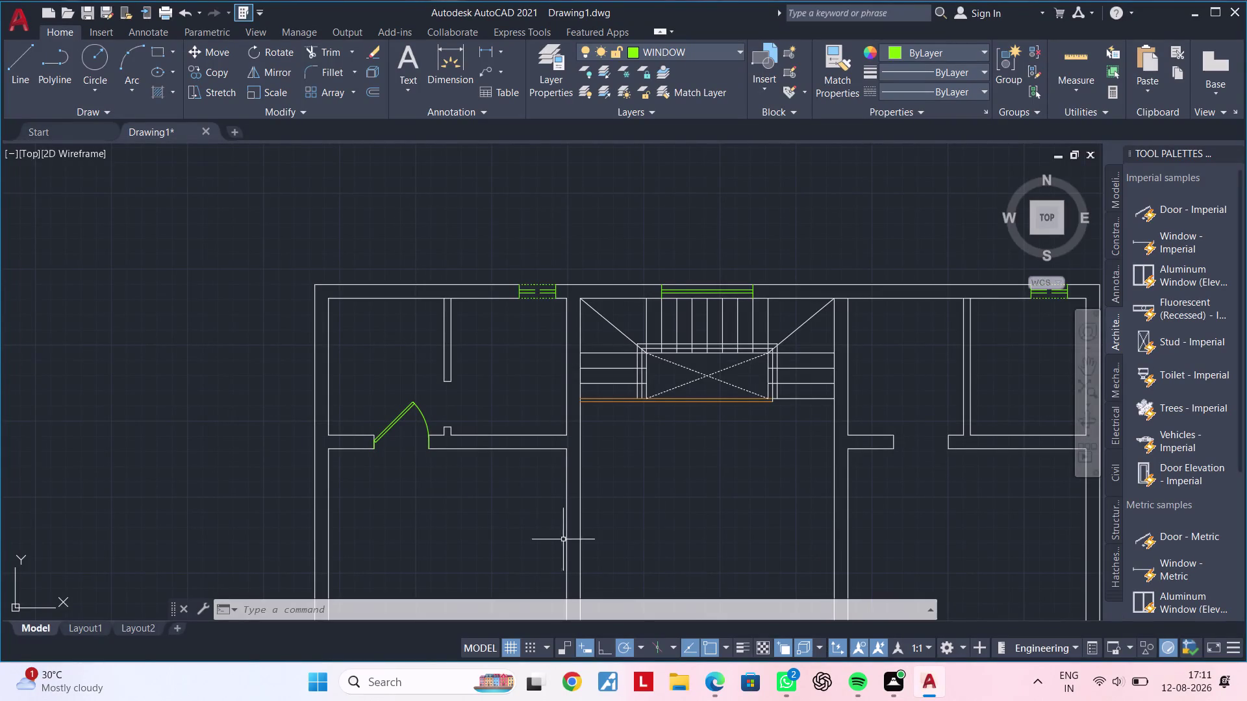
Centre the view on the door in the left wall opening and cancel the accidental block edit.
middle_drag(514, 517, 566, 495)
scroll(up, 3)
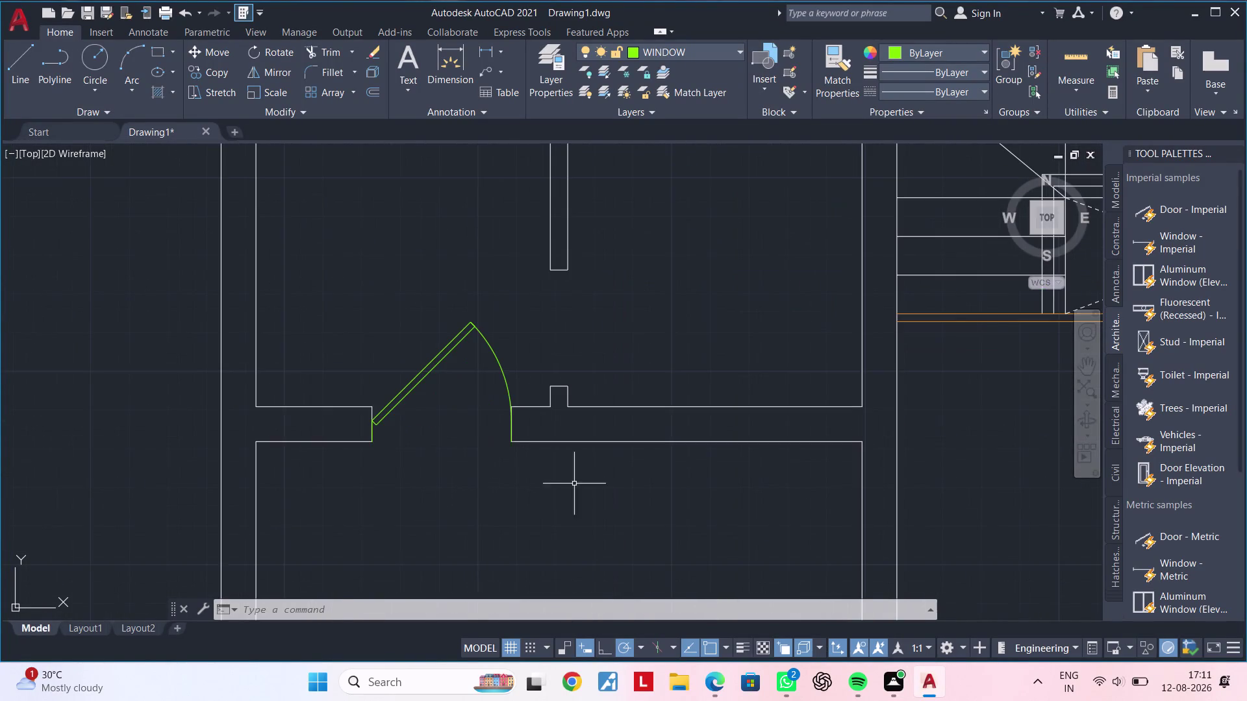
middle_drag(560, 484, 647, 497)
key(Escape)
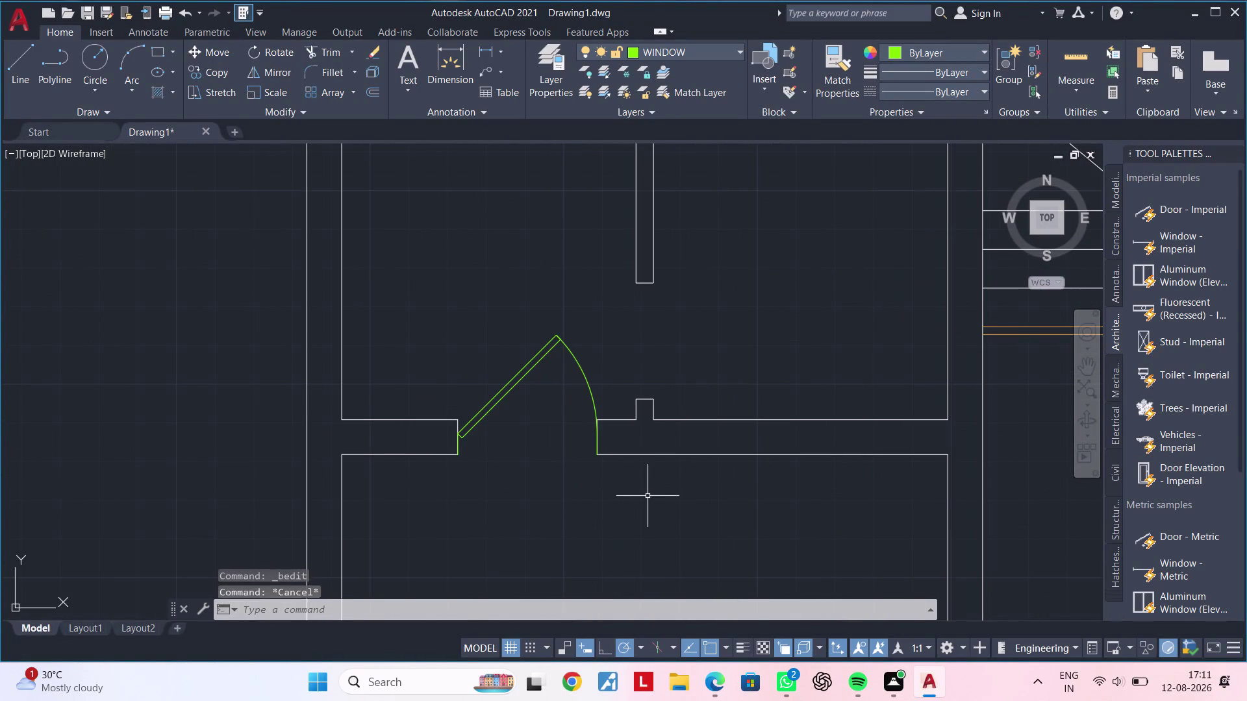
key(Escape)
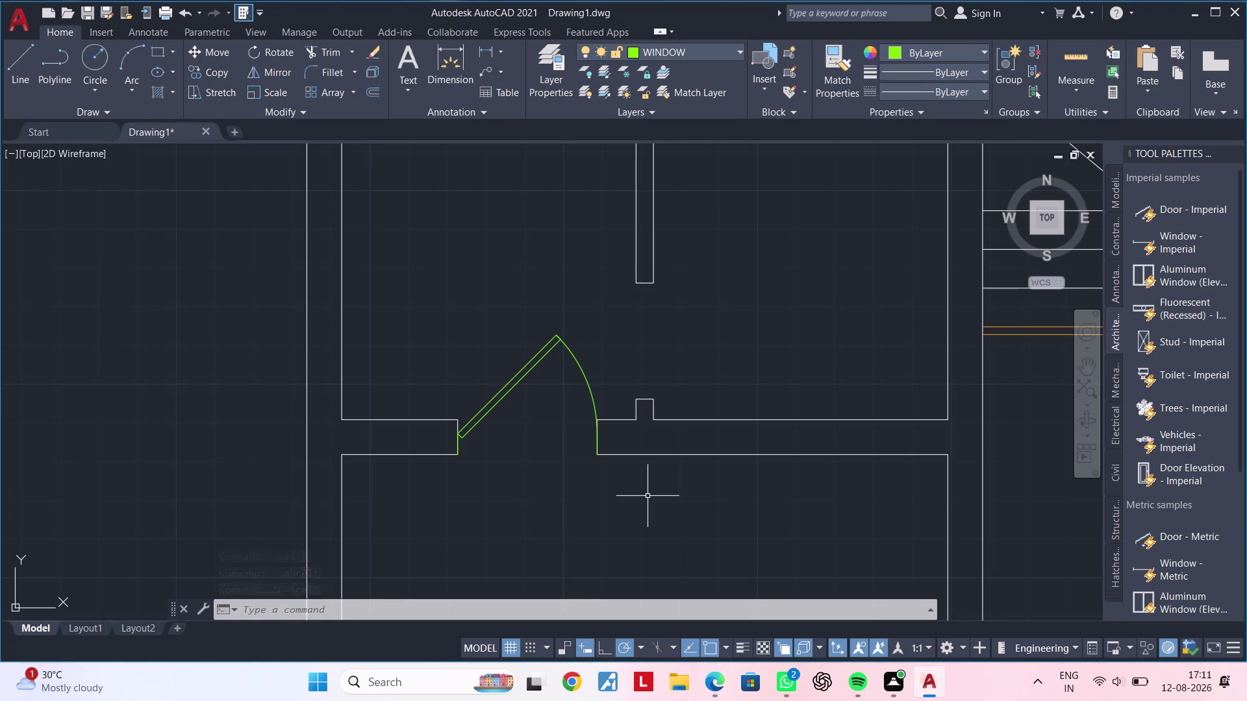
key(Escape)
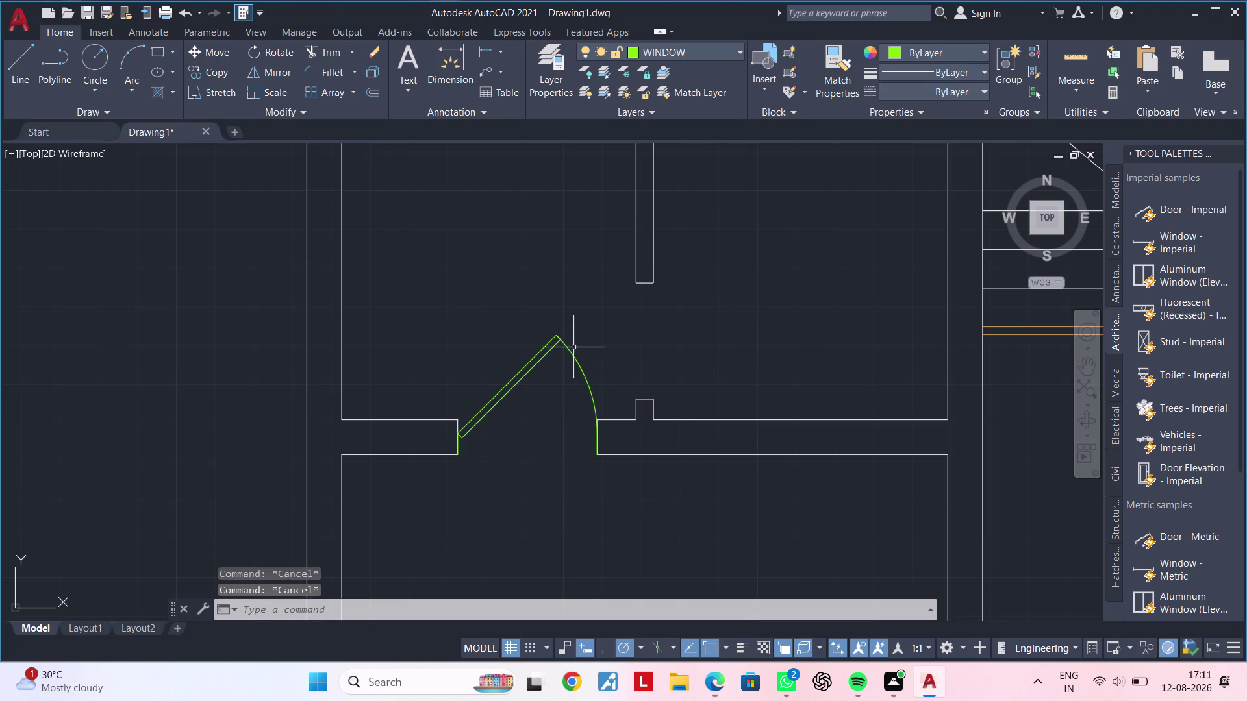
Move the door from the wall opening to a spot inside the room above.
click(568, 348)
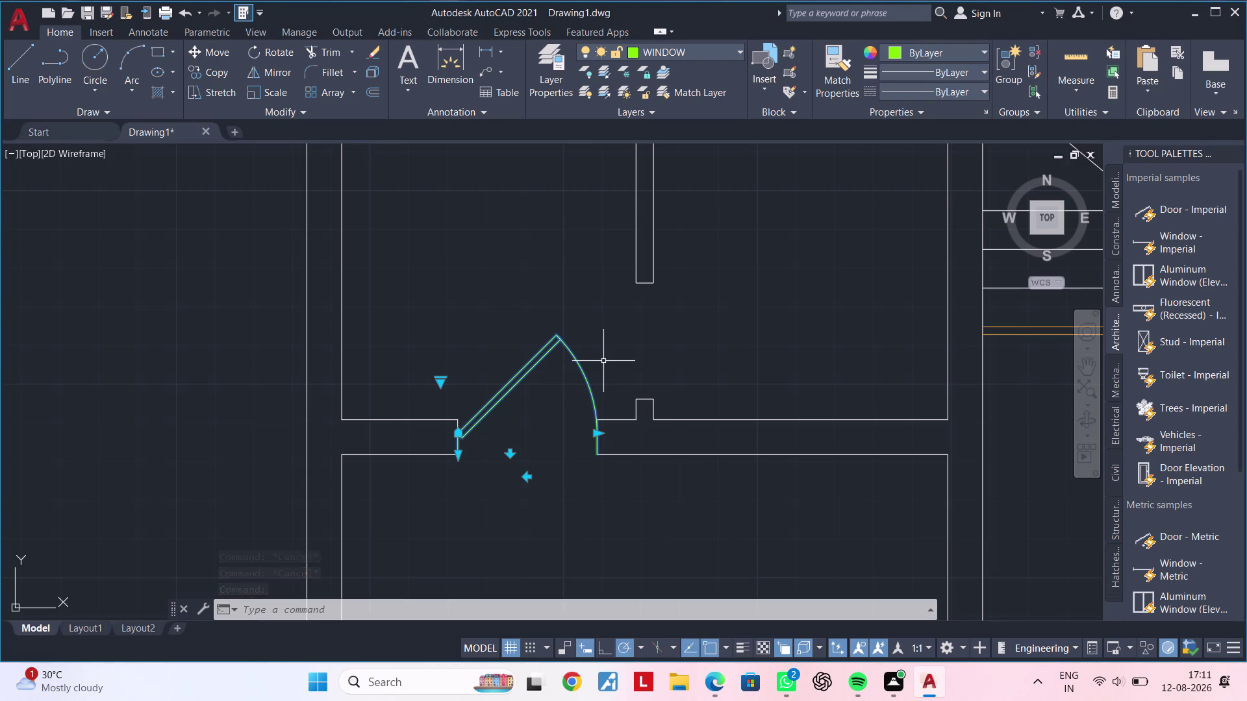
text(M)
key(space)
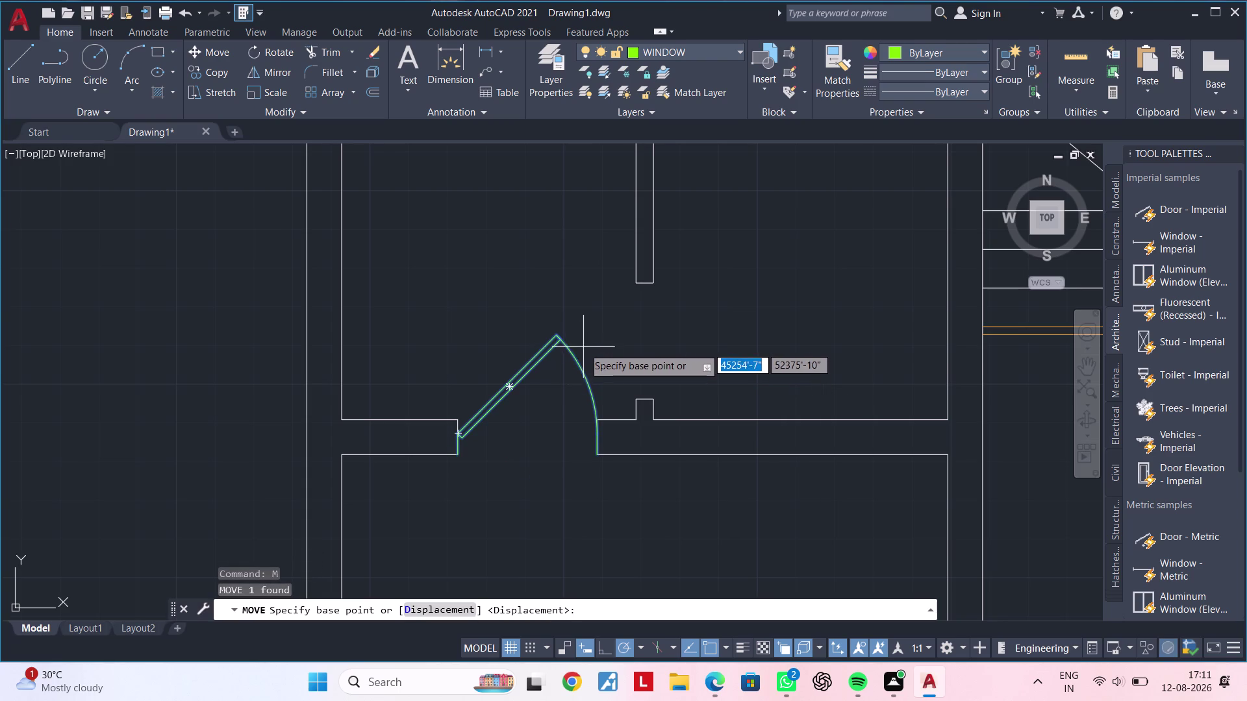
click(576, 352)
scroll(down, 3)
middle_drag(730, 325, 609, 383)
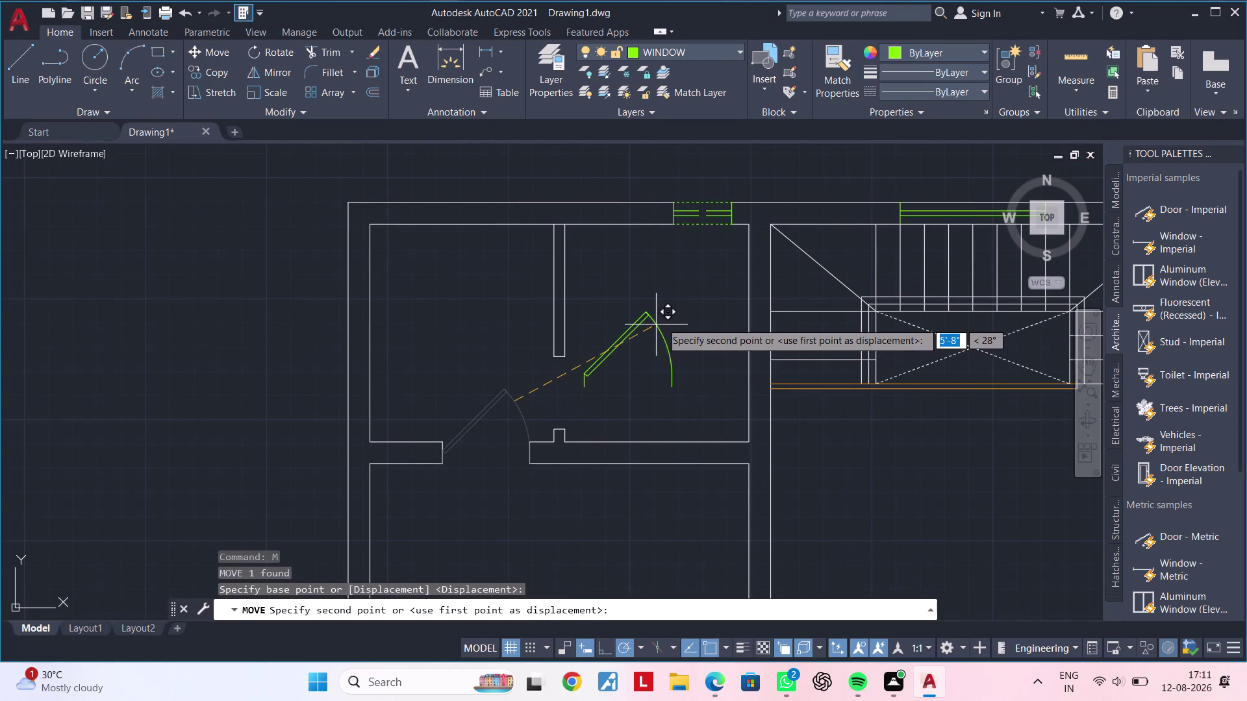
click(661, 323)
Flip the moved door so its swing points downward.
key(Escape)
key(Escape)
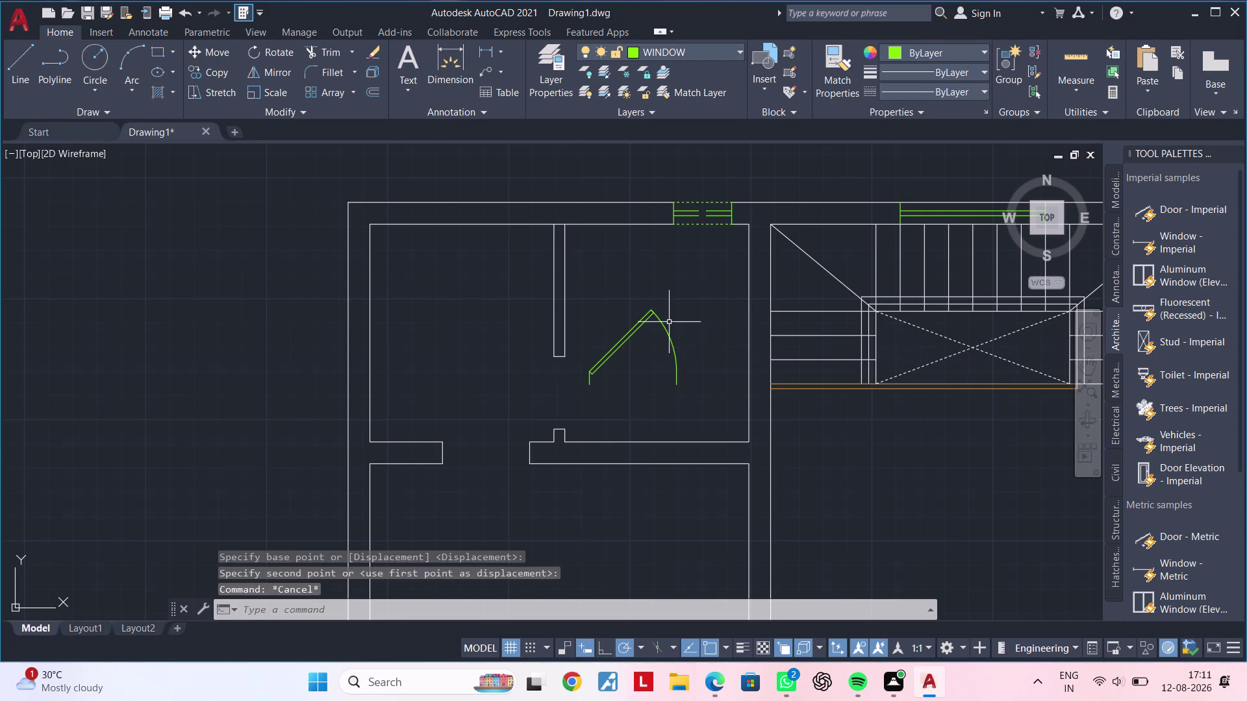
key(Escape)
click(662, 322)
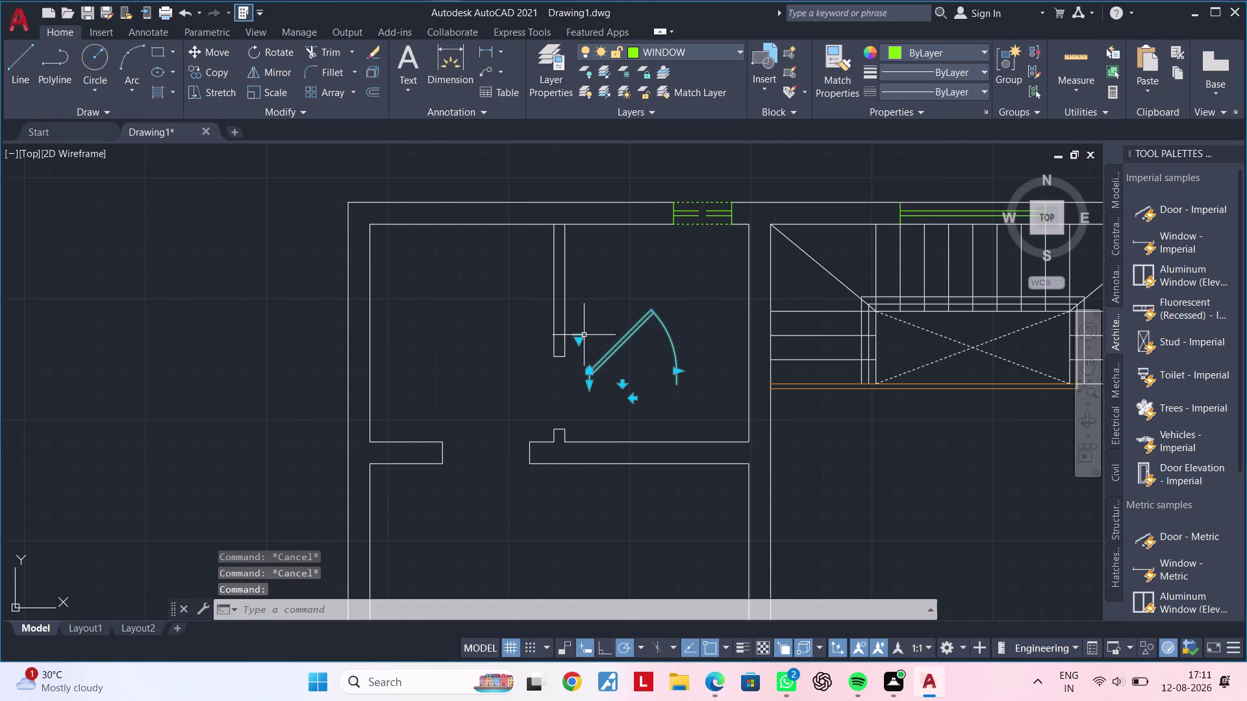
click(623, 386)
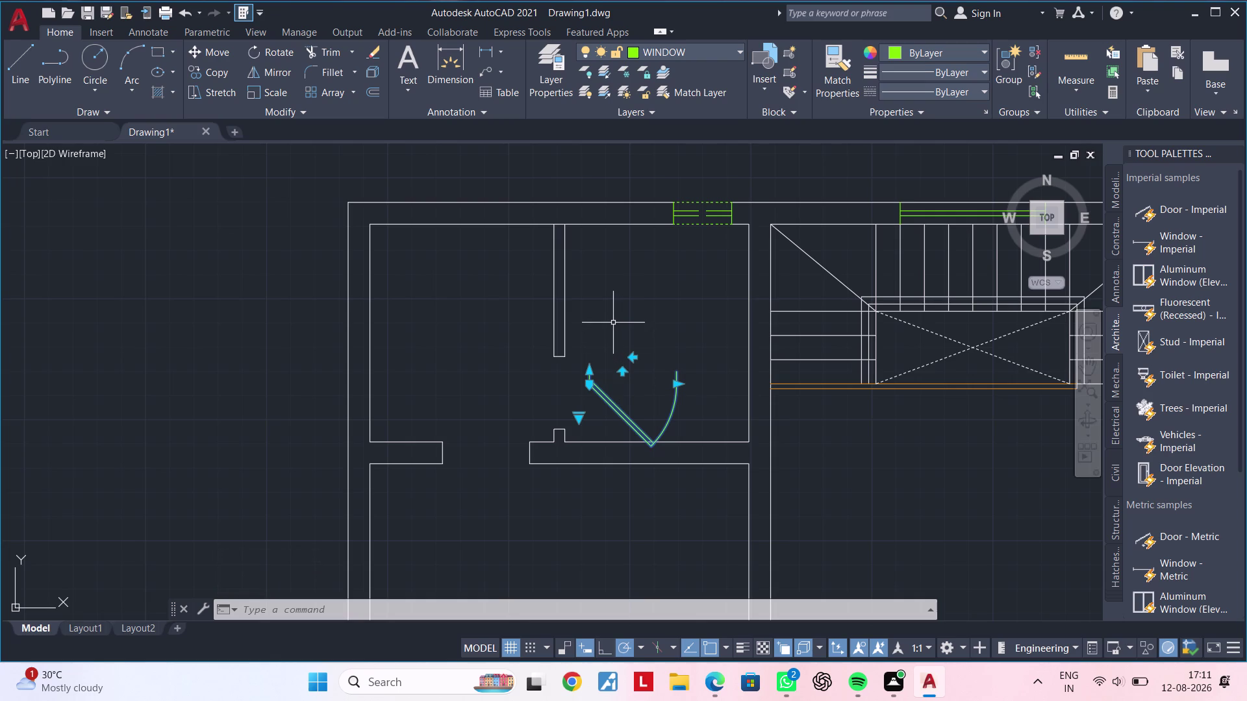
Flip the door upward, then revert the flip and deselect it.
click(620, 370)
click(621, 381)
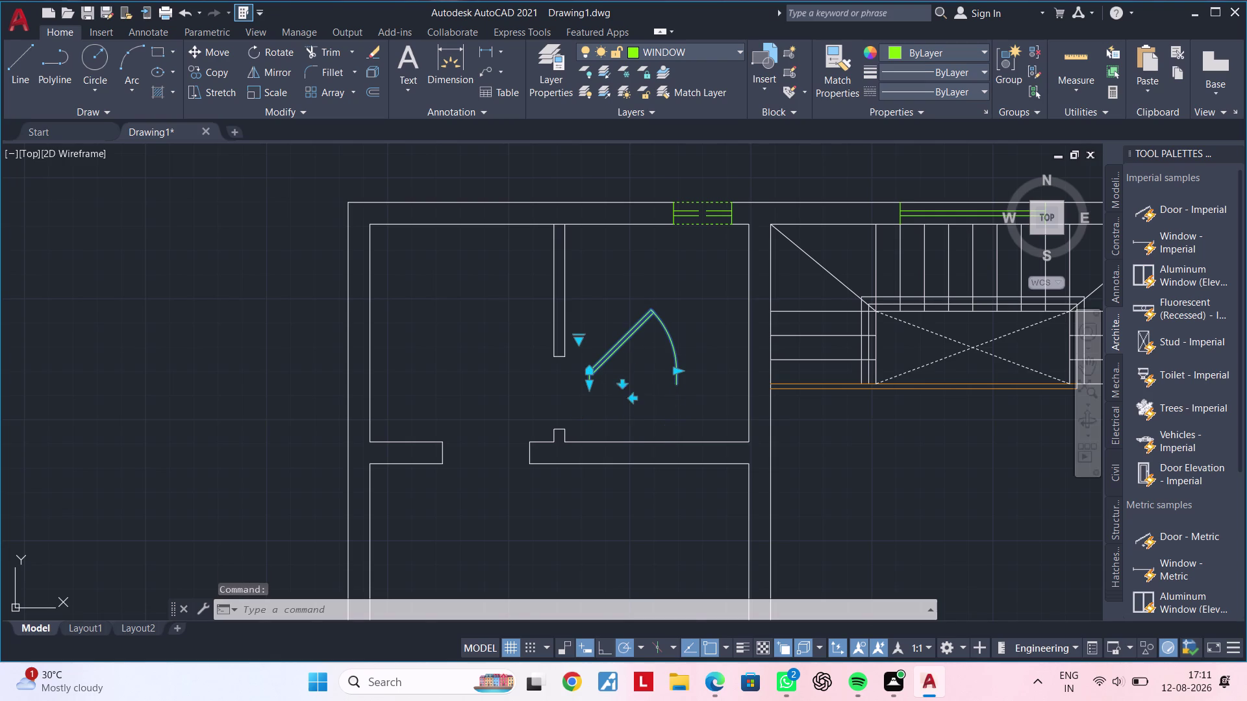
key(Escape)
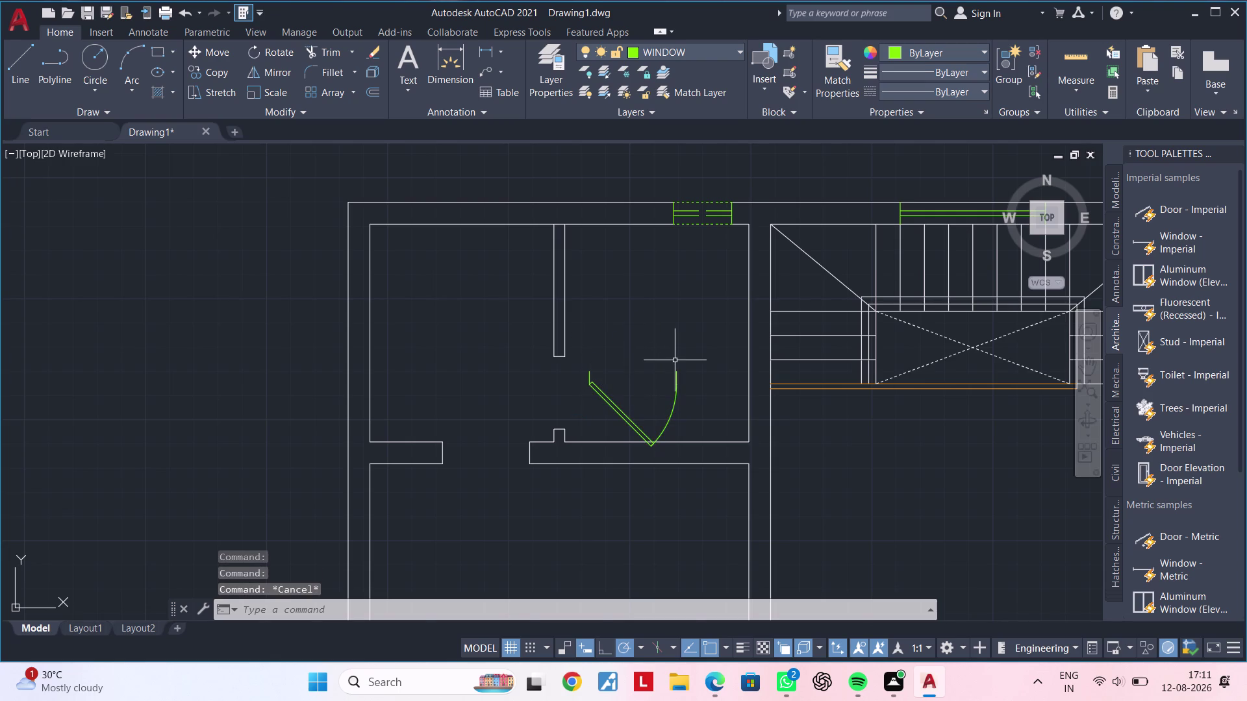
key(Escape)
key(Escape)
middle_drag(662, 347, 631, 350)
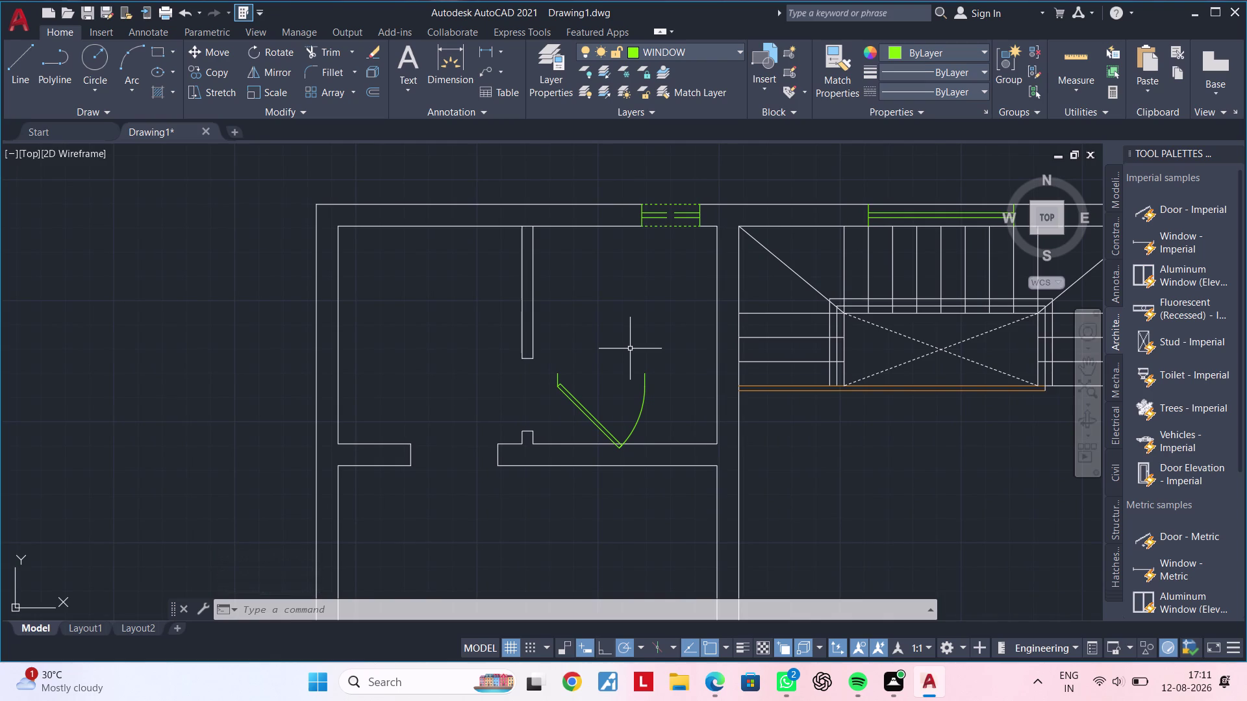
Reselect the door, cancelling an accidental edit along the way.
click(643, 380)
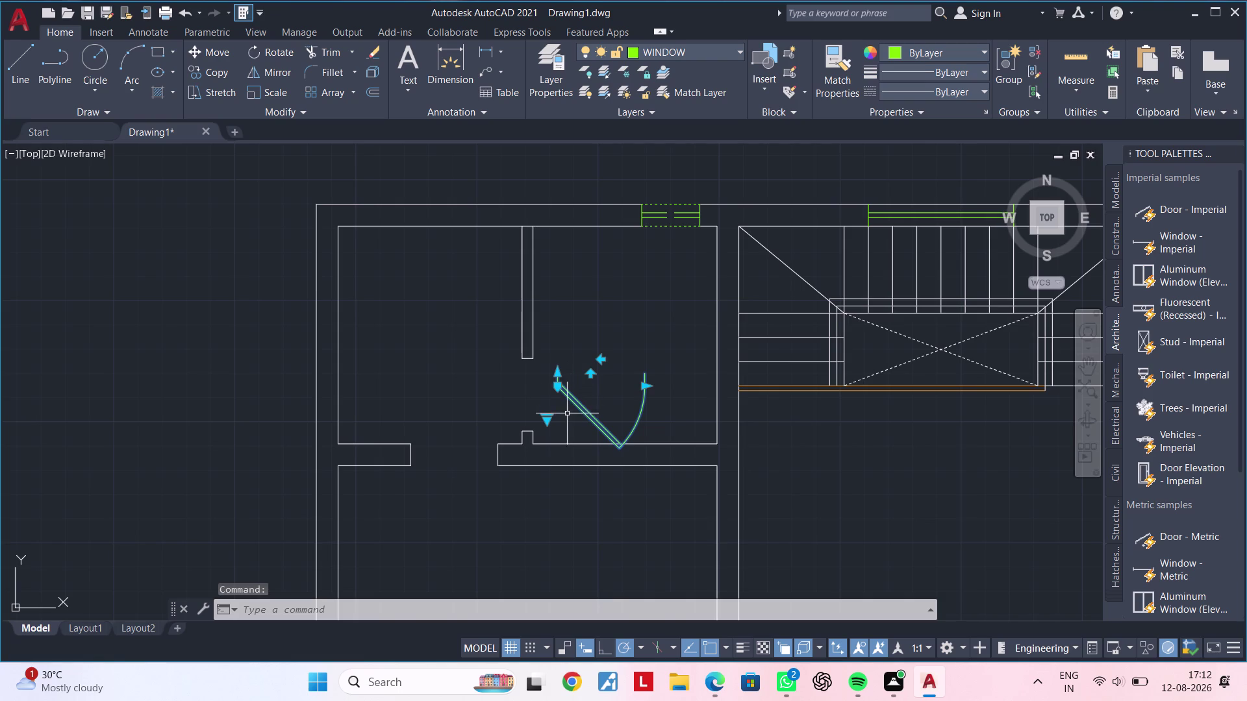
click(644, 383)
key(Escape)
key(Escape)
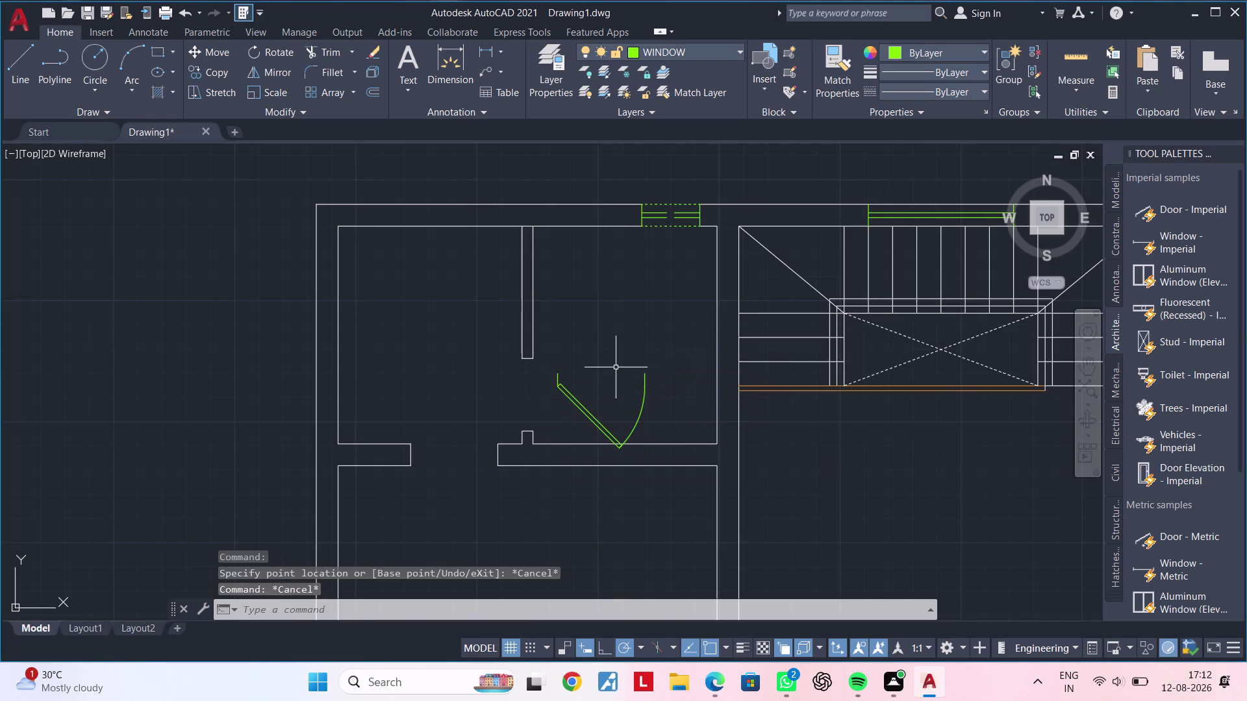
click(644, 387)
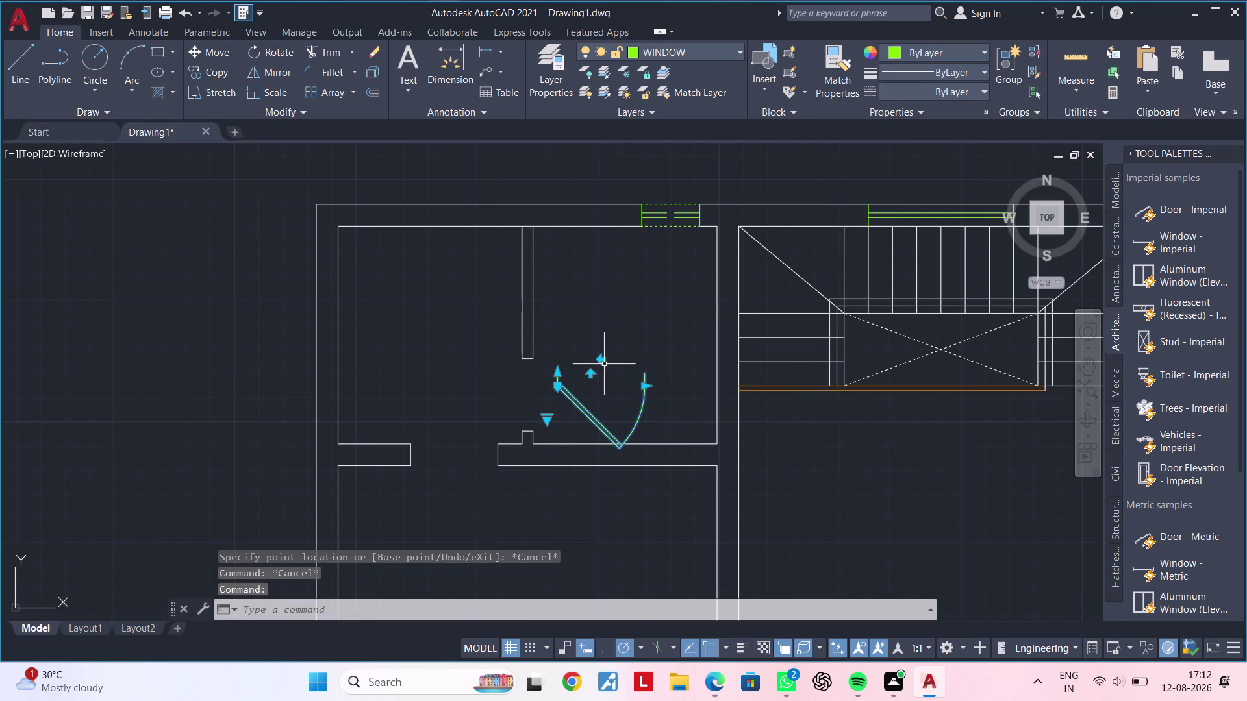
Cycle the door through its flip orientations, ending with the downward swing.
click(603, 361)
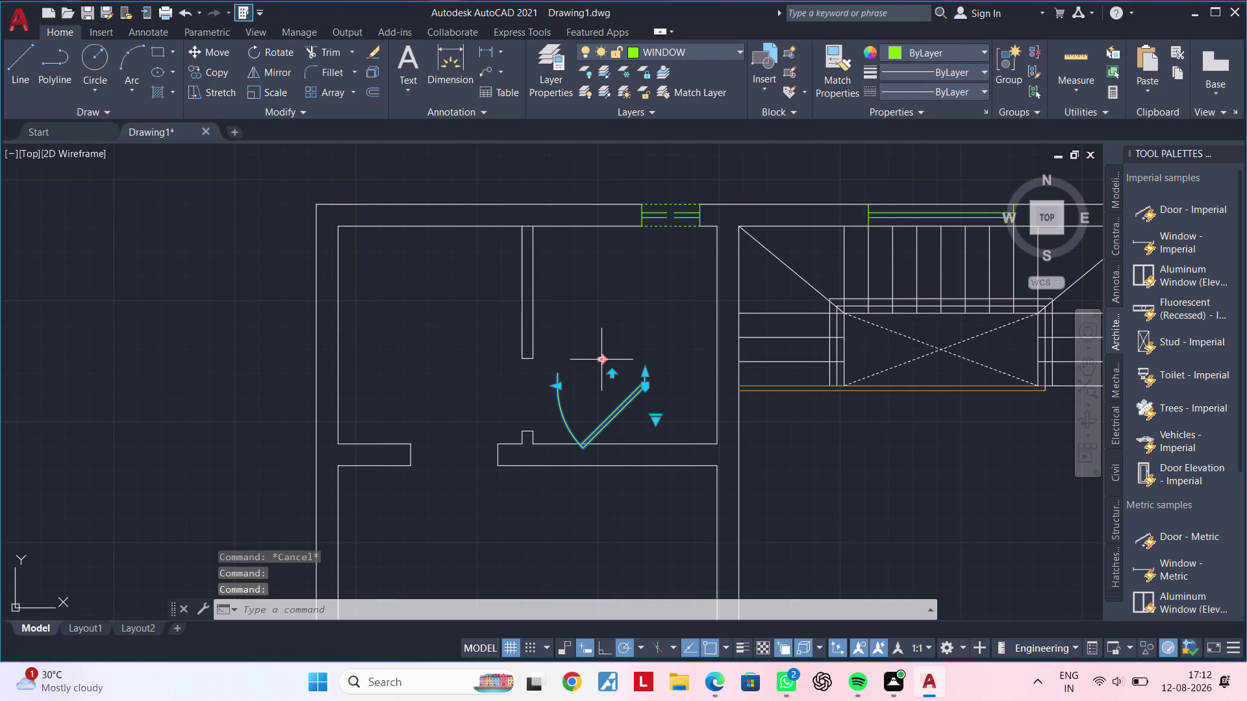
click(613, 373)
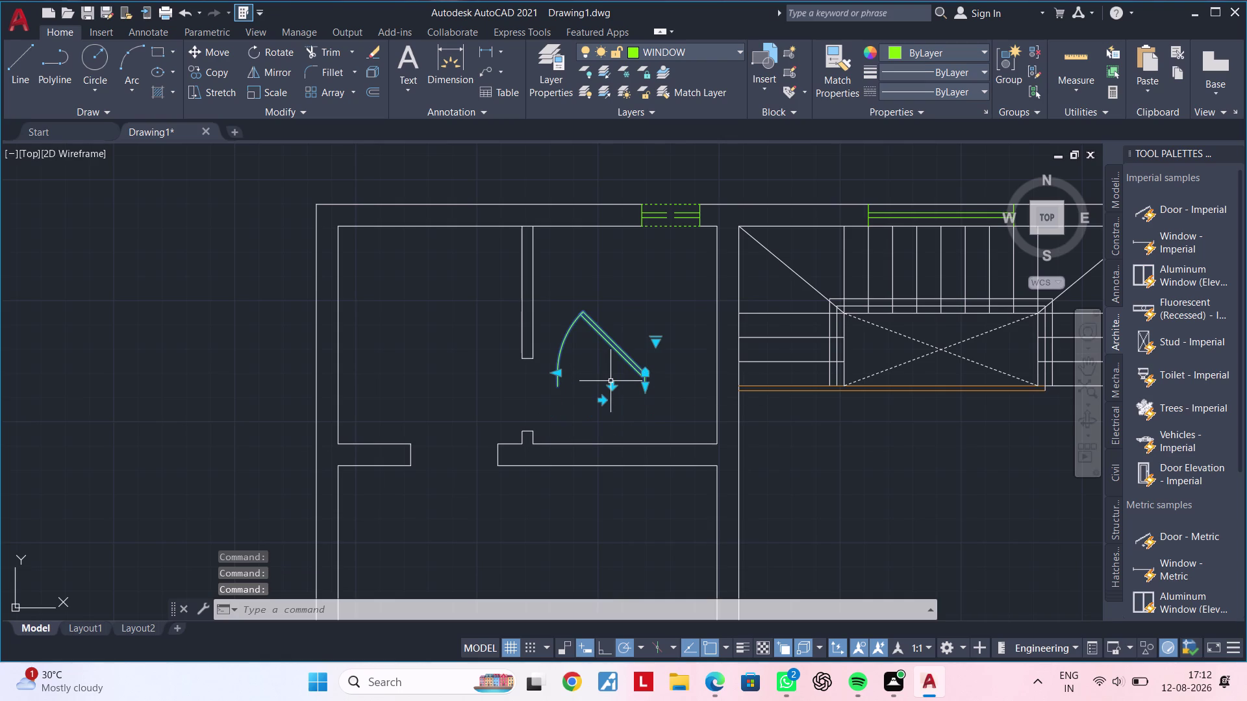
click(609, 388)
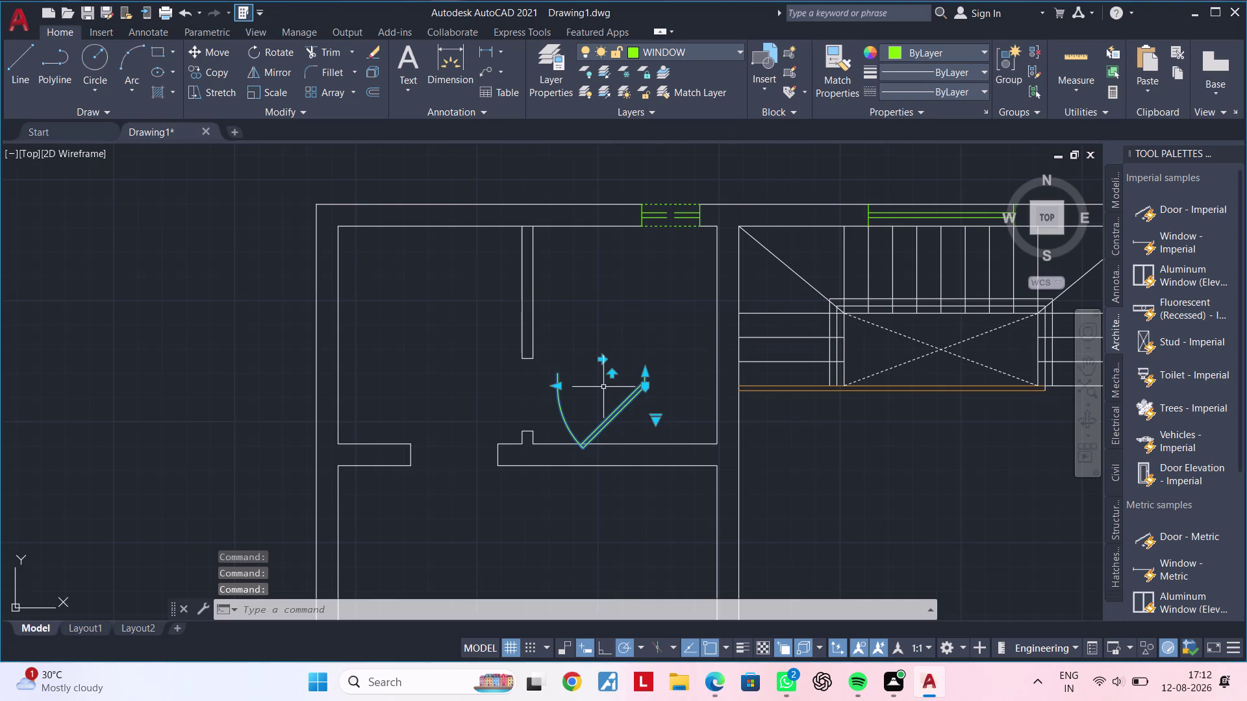
click(605, 359)
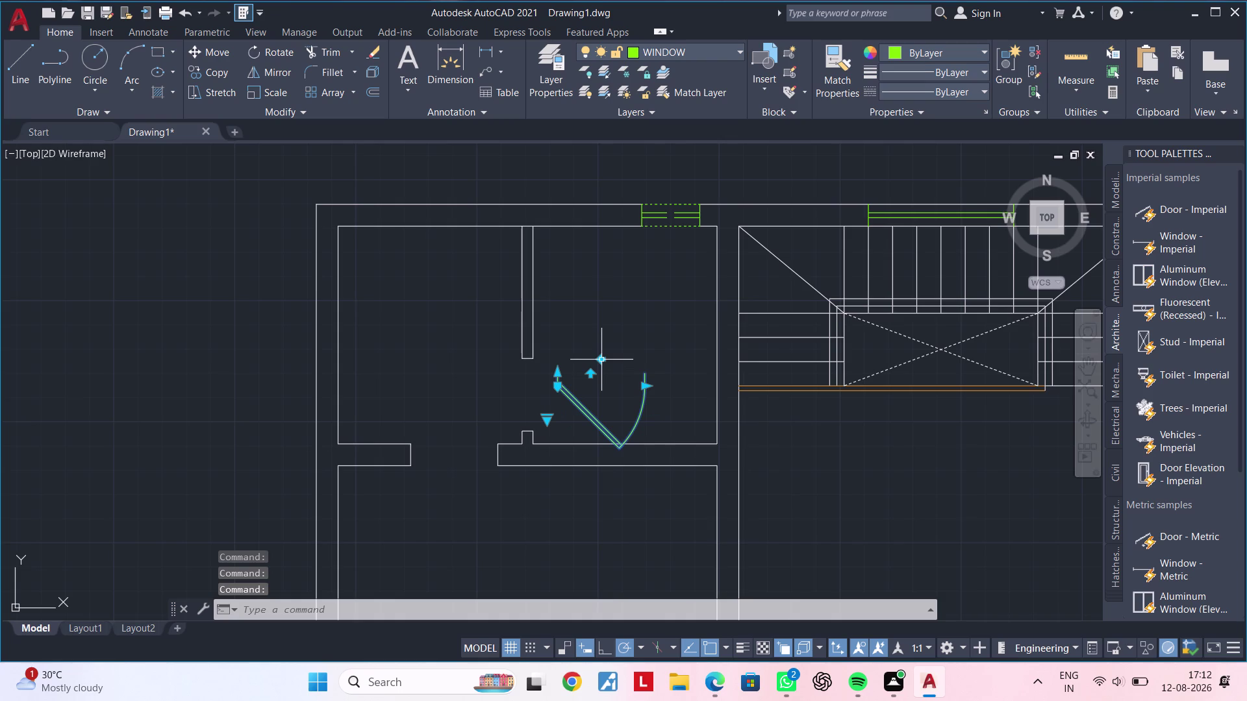
key(Escape)
key(Escape)
key(Escape)
click(643, 394)
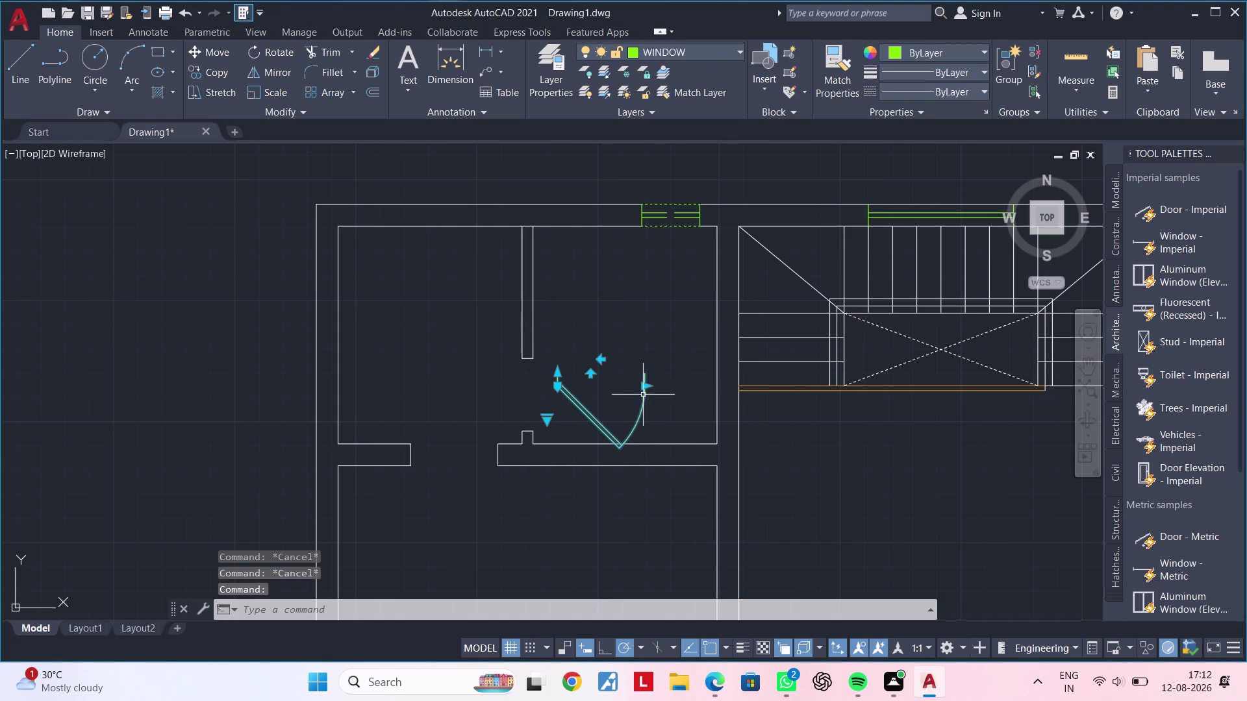
Start moving the door with M, then cancel the move.
key(m)
key(space)
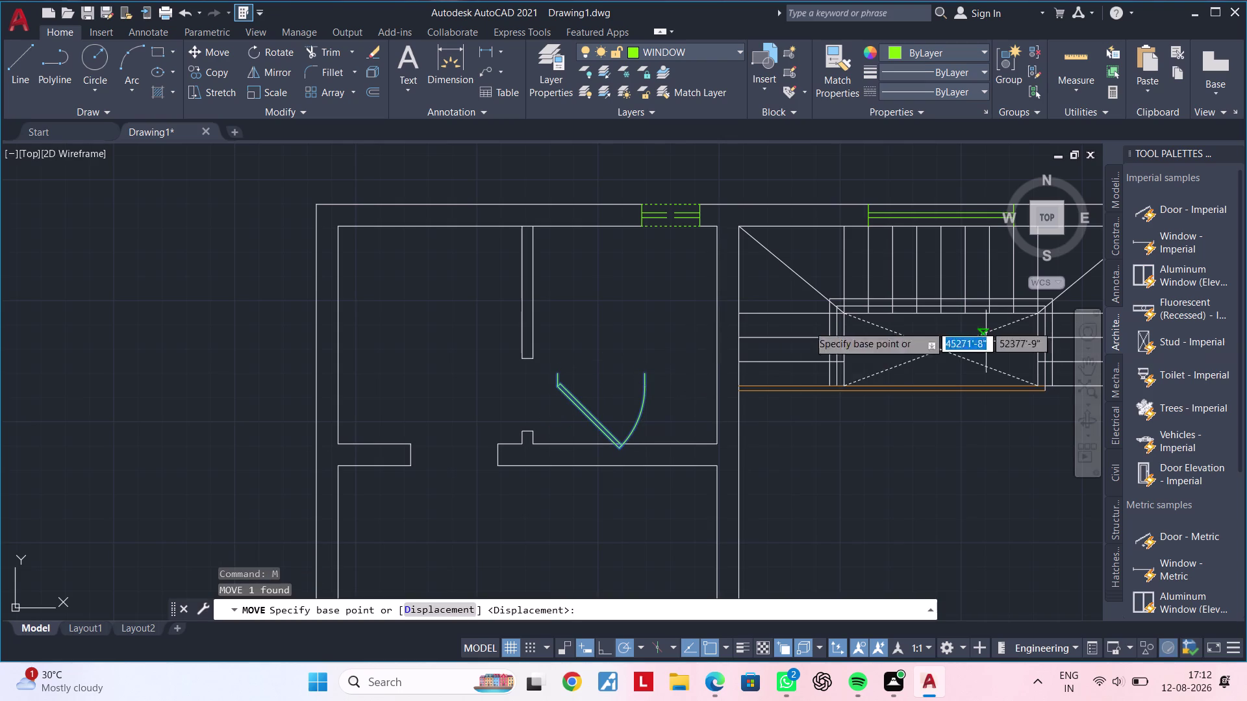
click(556, 371)
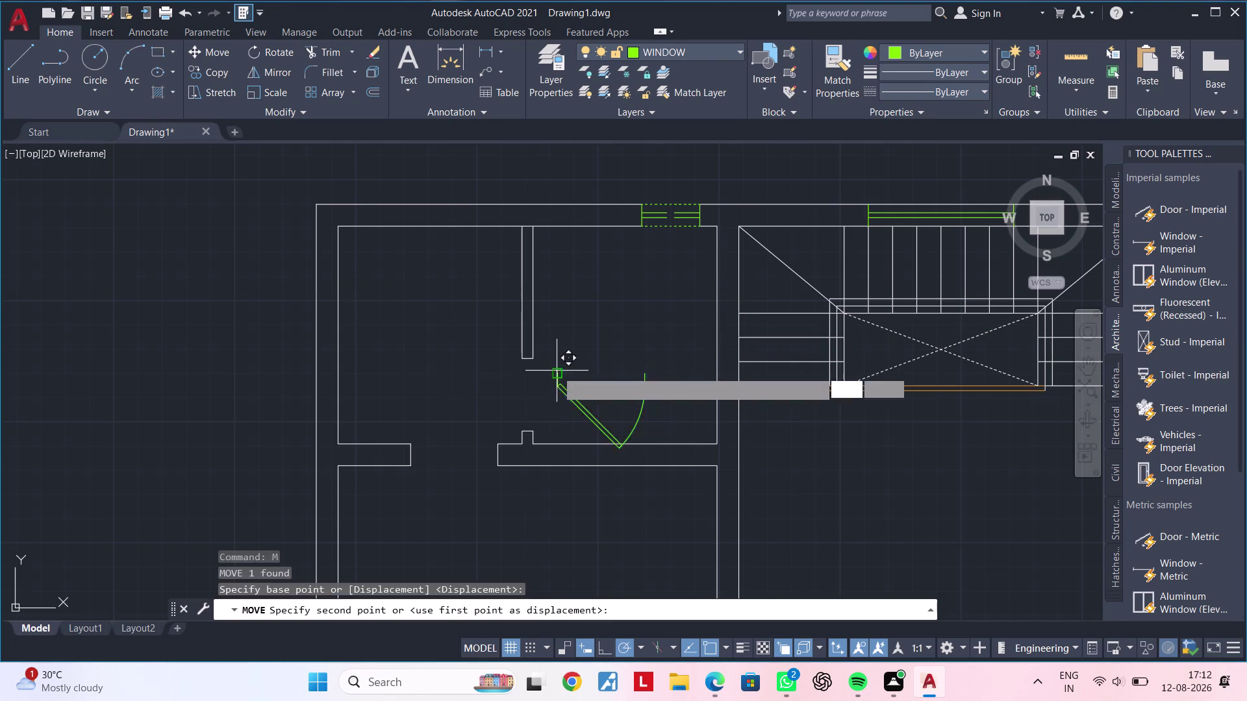
key(Escape)
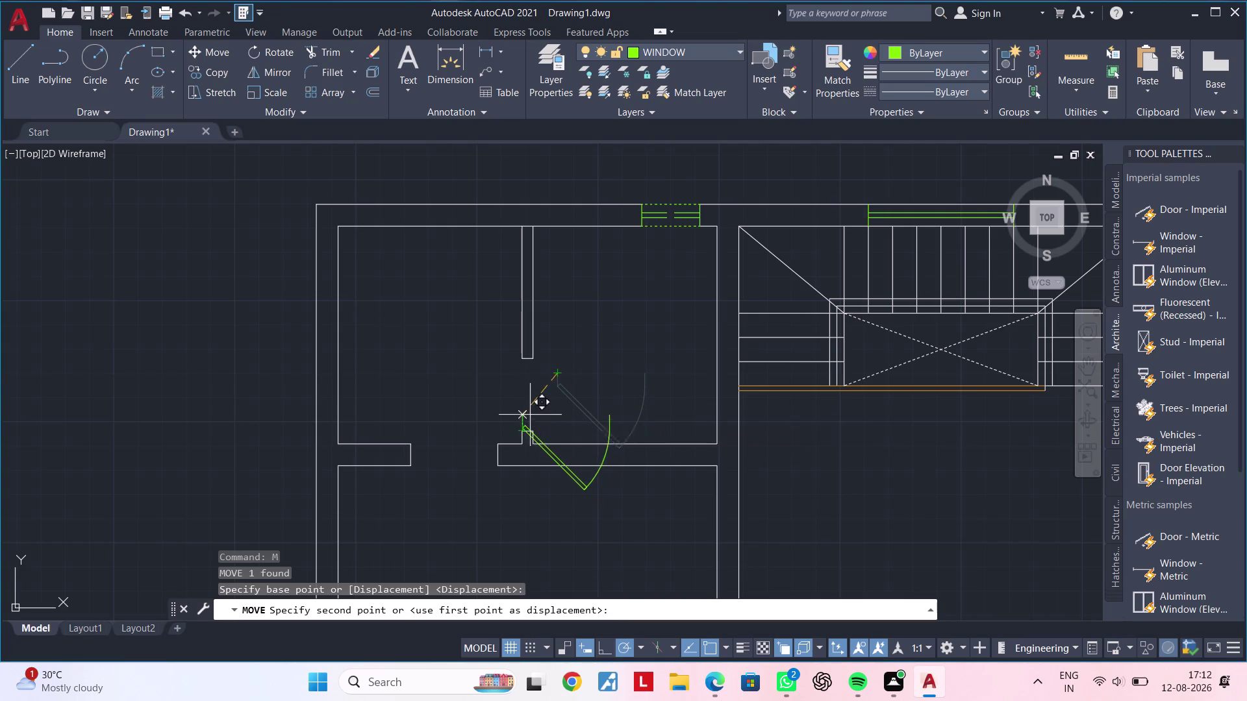
key(Escape)
key(Escape)
key(Escape)
Flip the door swing upward and to the opposite side, clearing a stray selection window.
click(568, 392)
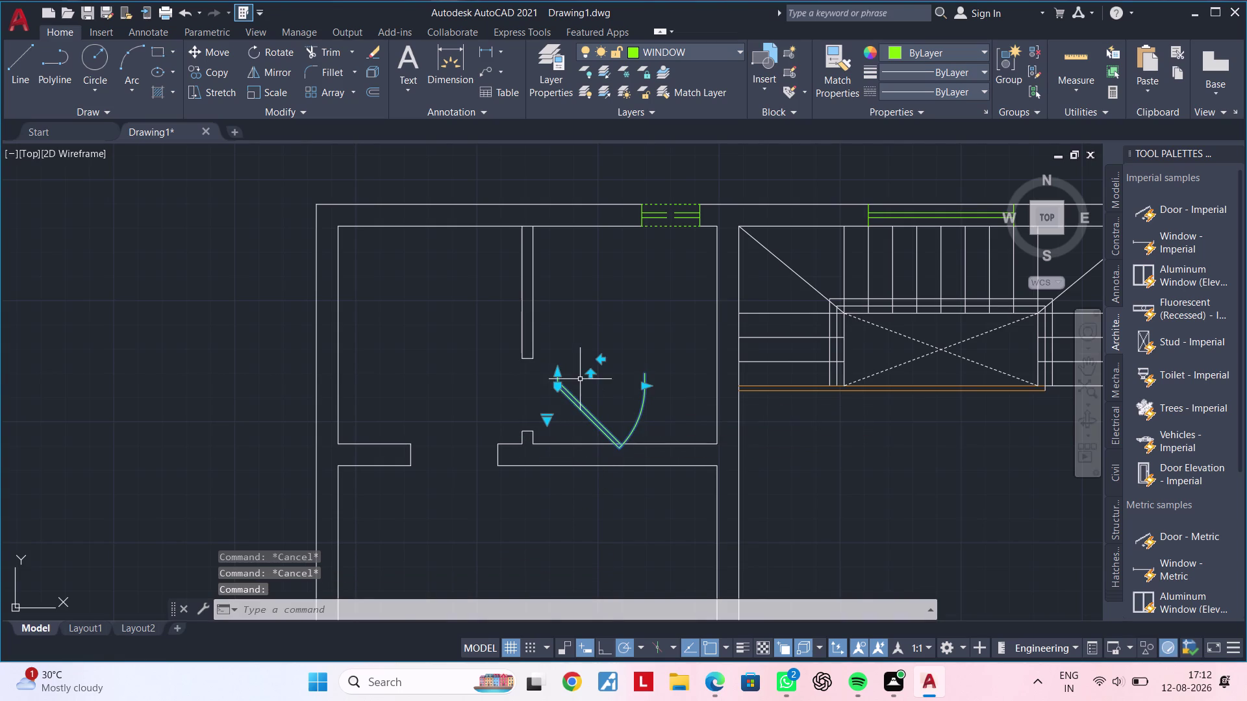
click(588, 375)
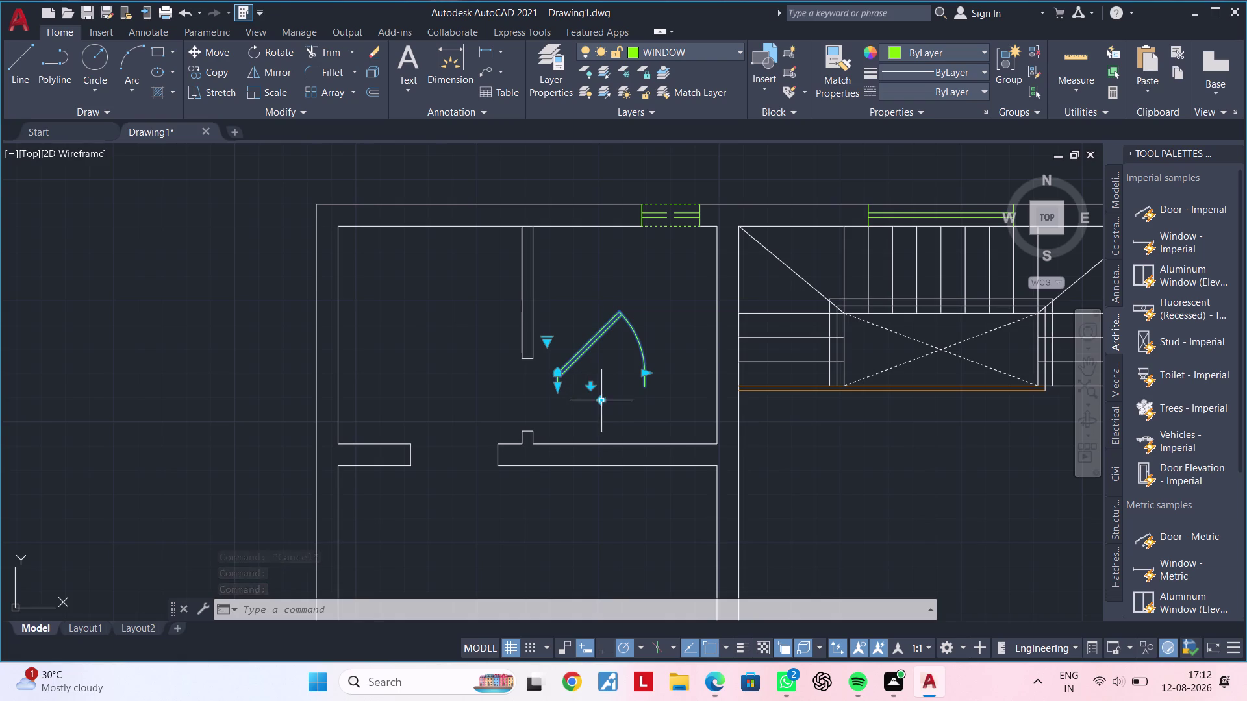
click(598, 398)
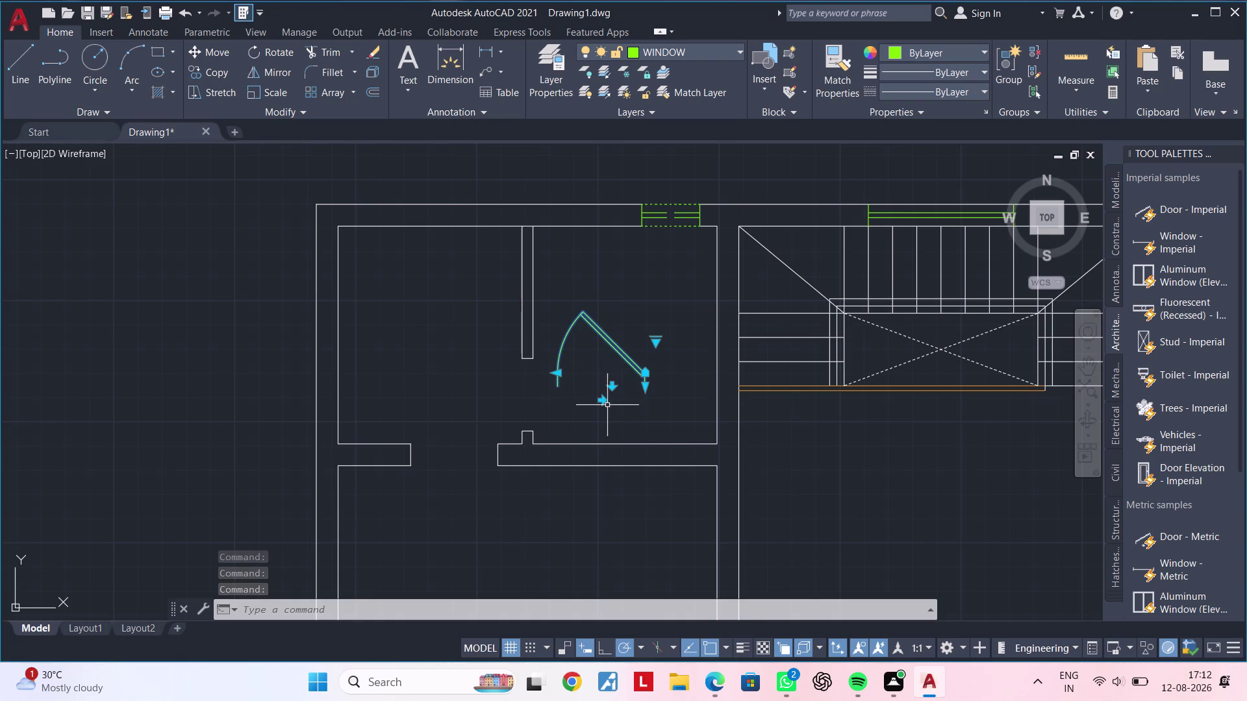
click(605, 402)
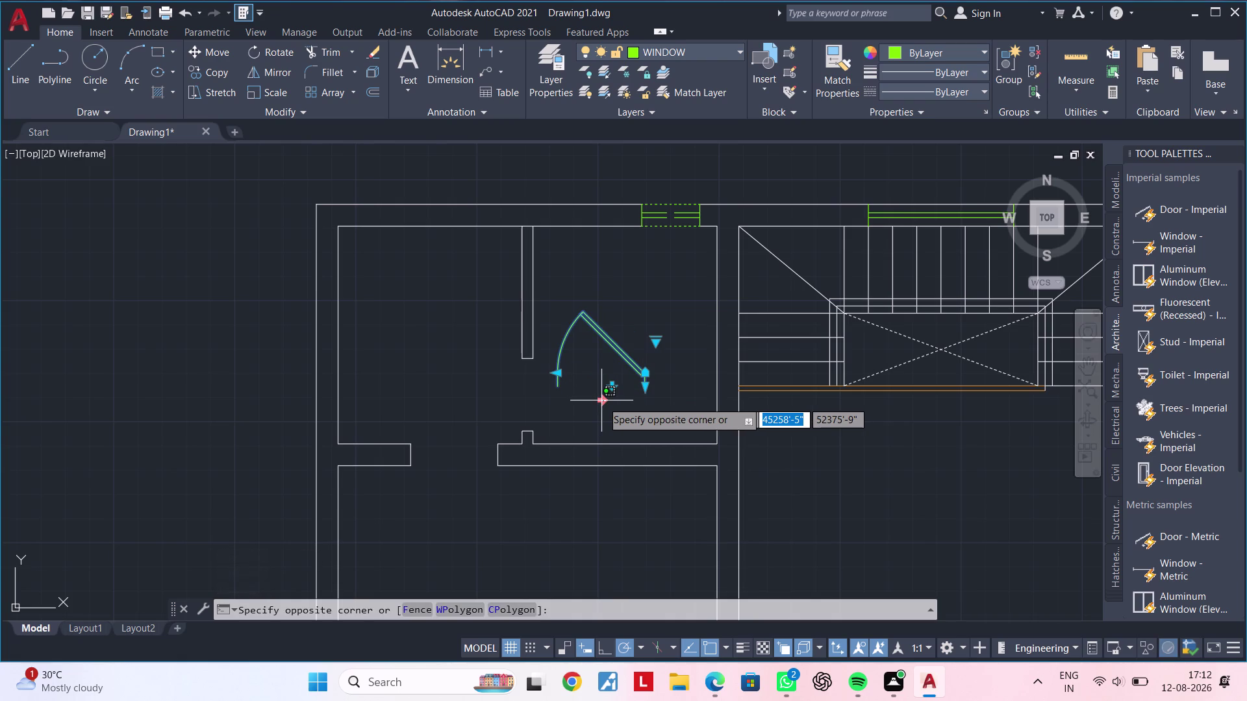
key(Escape)
key(Escape)
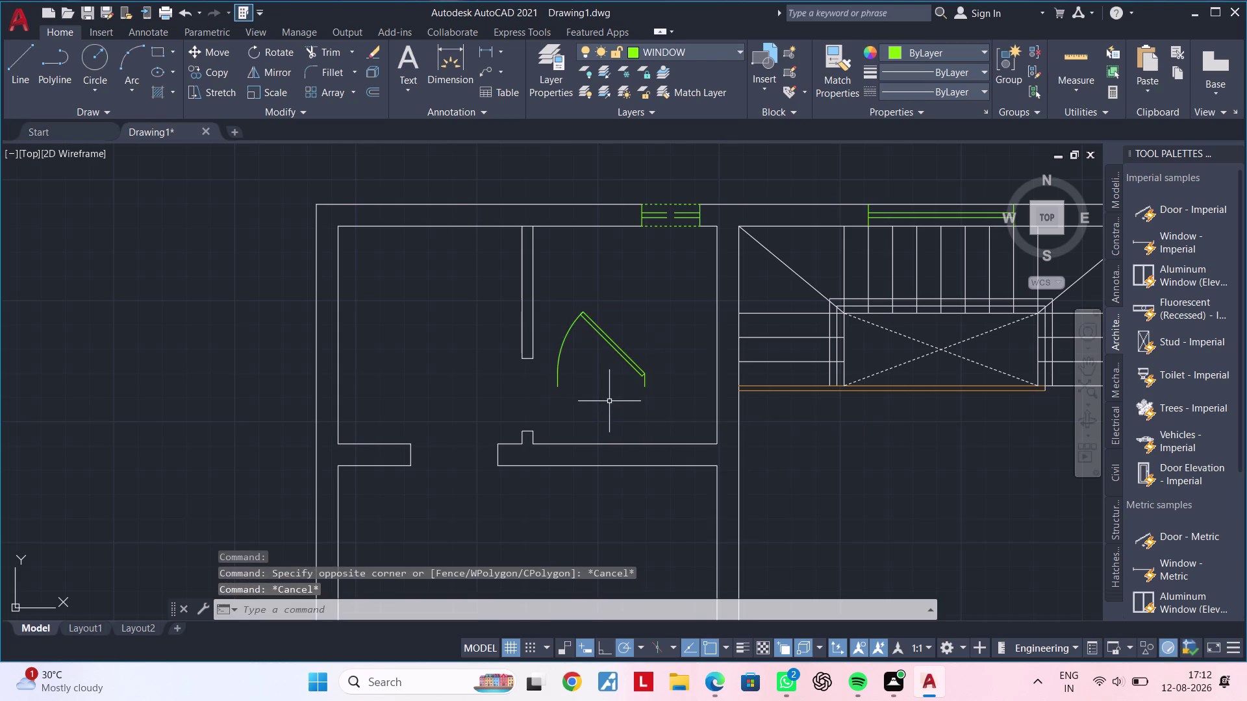
middle_drag(617, 396, 558, 418)
key(Escape)
Start mirroring the door with MI, then cancel it and reselect the single door.
click(606, 316)
double_click(505, 418)
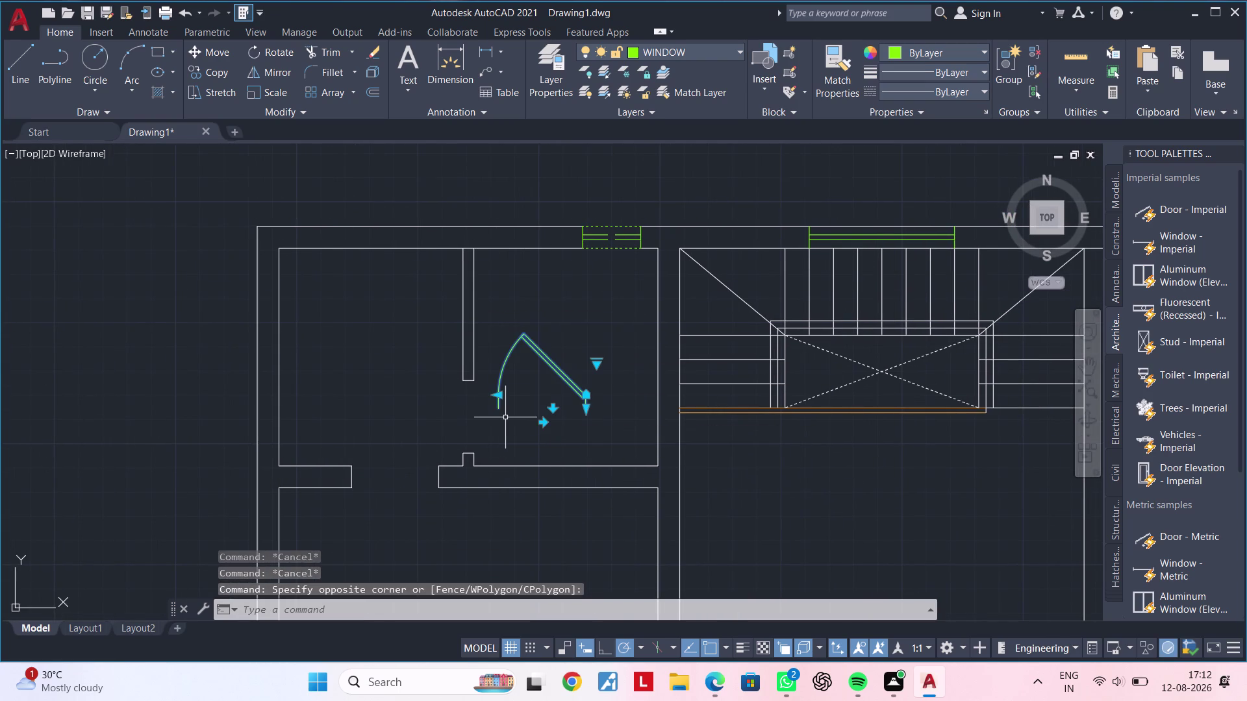
key(m)
key(i)
key(space)
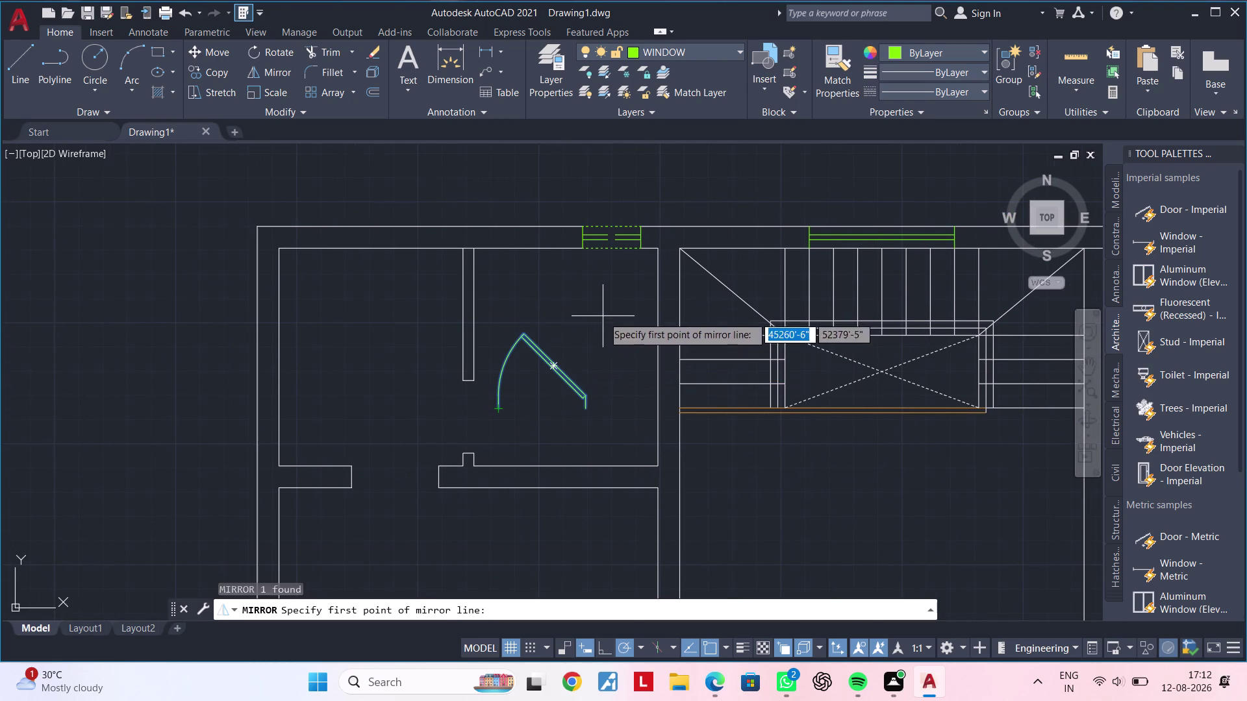
click(604, 315)
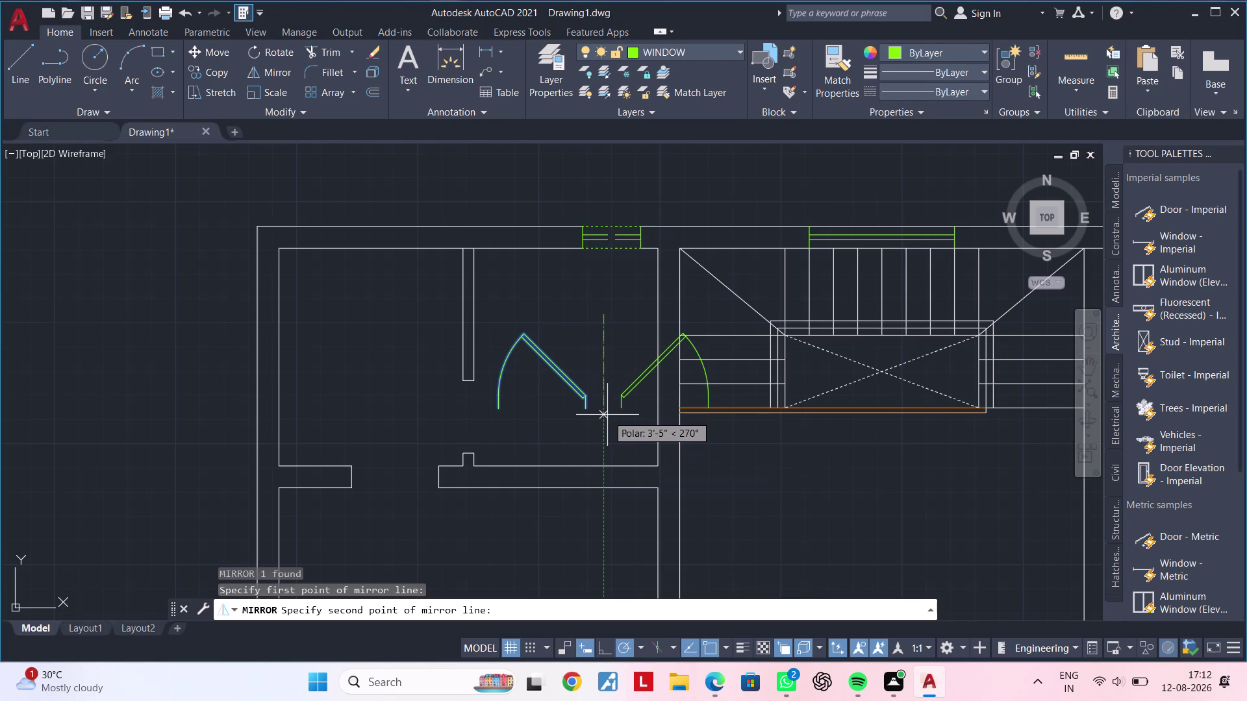
key(Escape)
key(Escape)
click(574, 394)
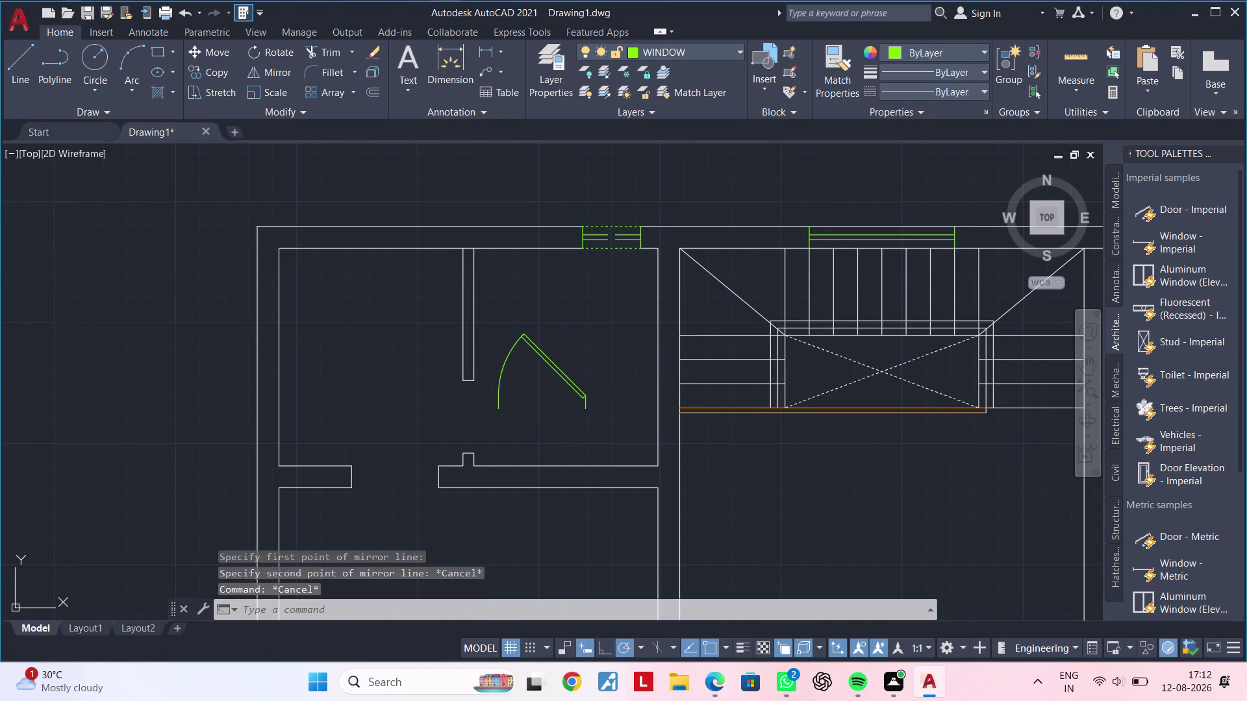
click(555, 408)
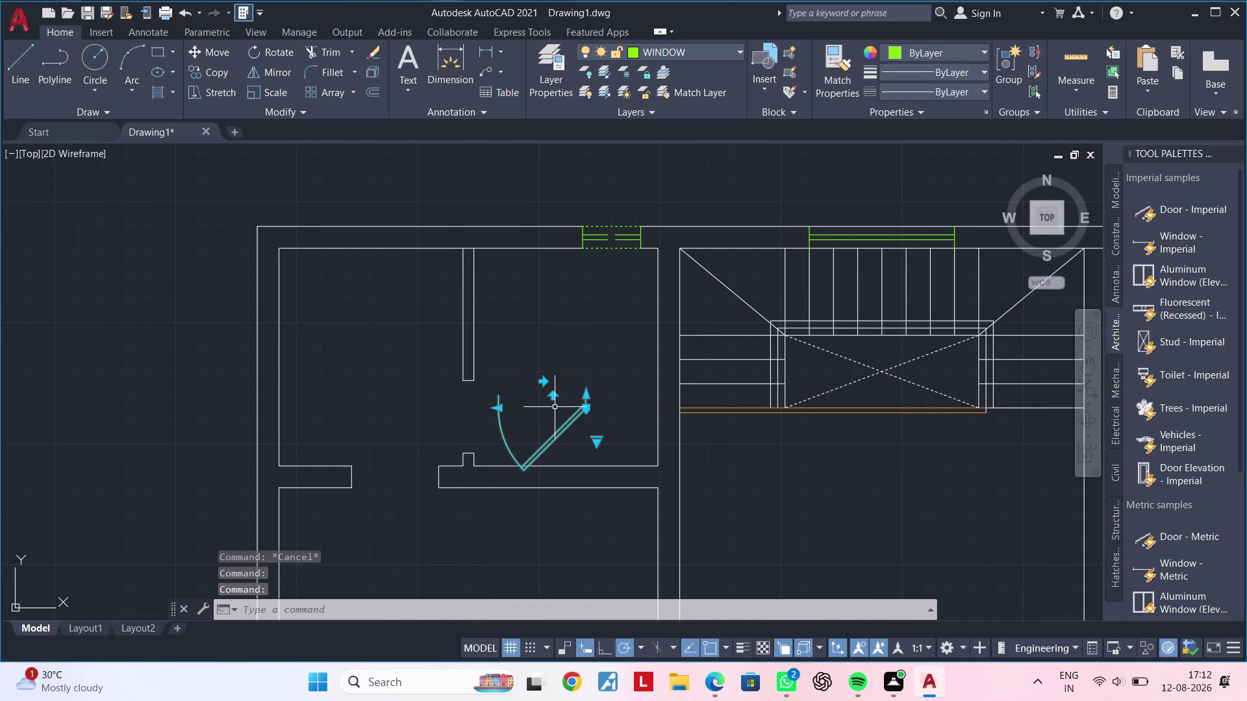
Flip the door left to right, top to bottom, then left to right again.
click(543, 380)
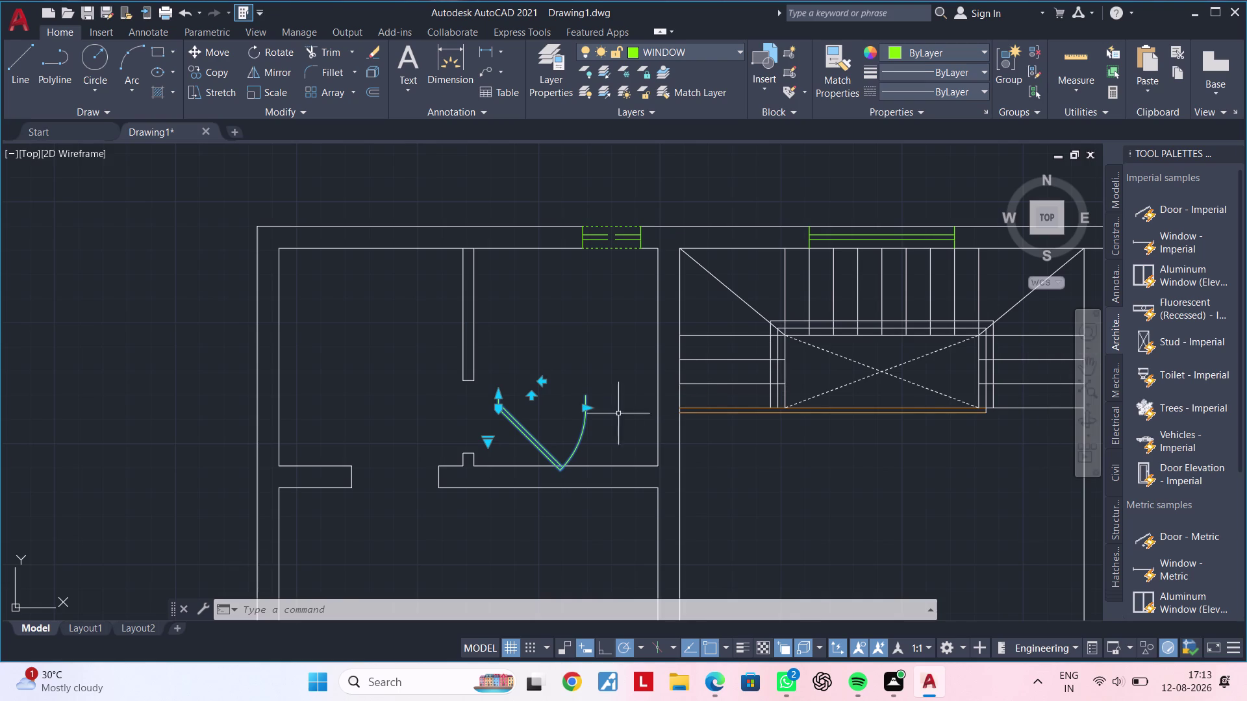
scroll(up, 3)
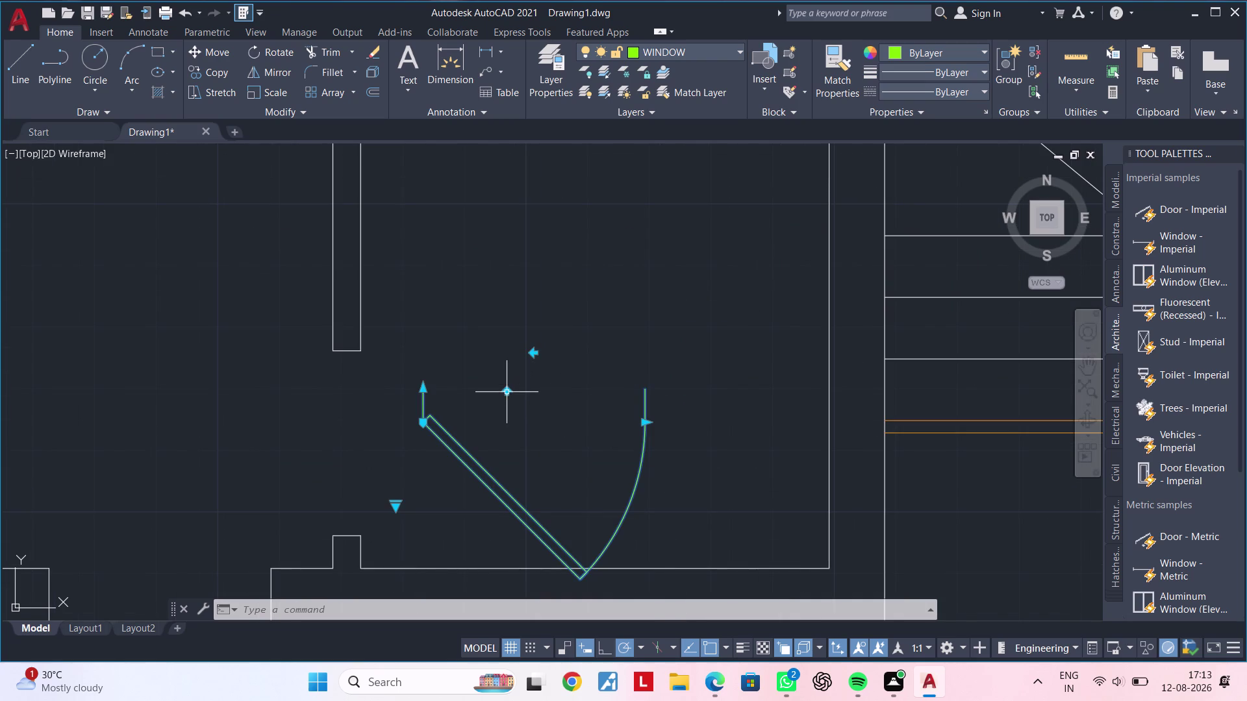
click(507, 392)
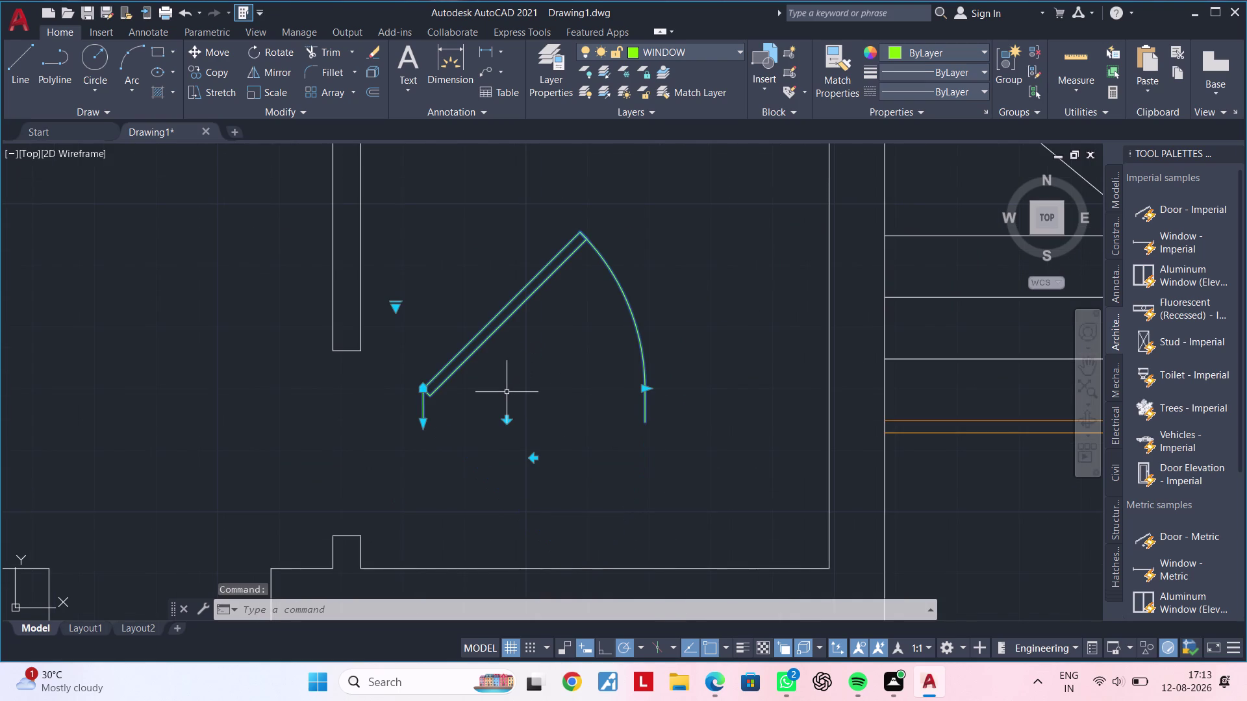
scroll(up, 3)
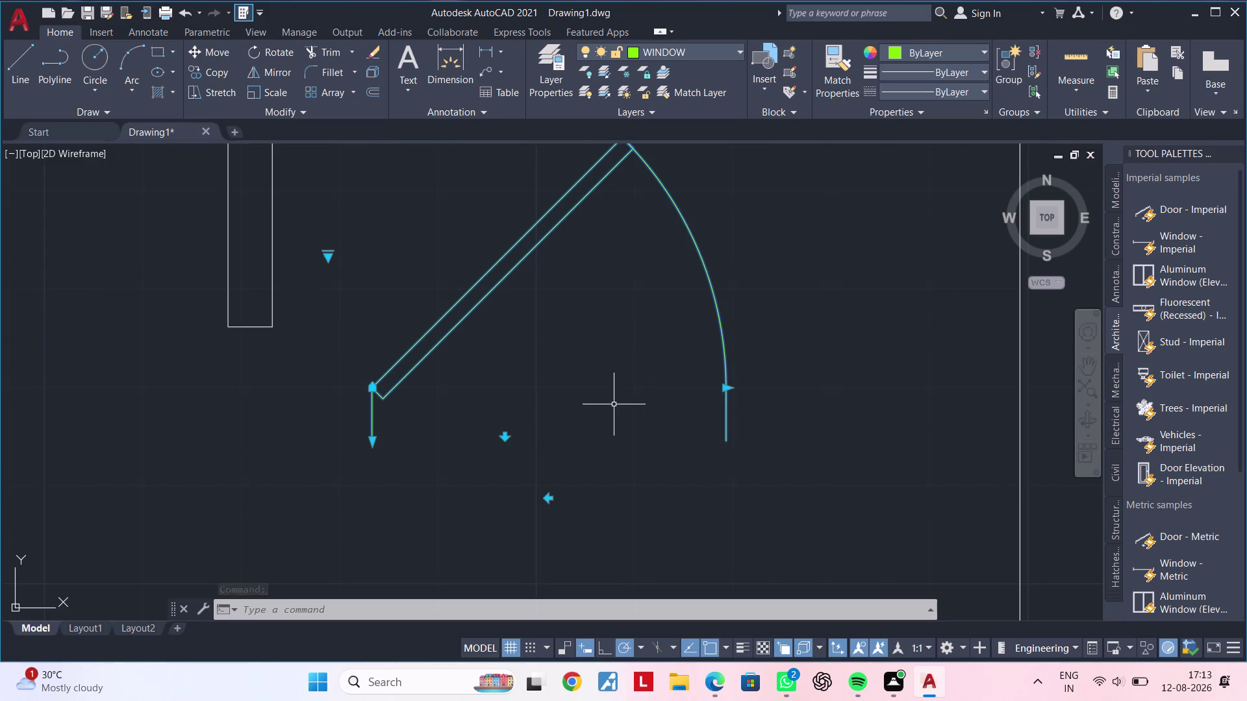
scroll(up, 3)
double_click(548, 499)
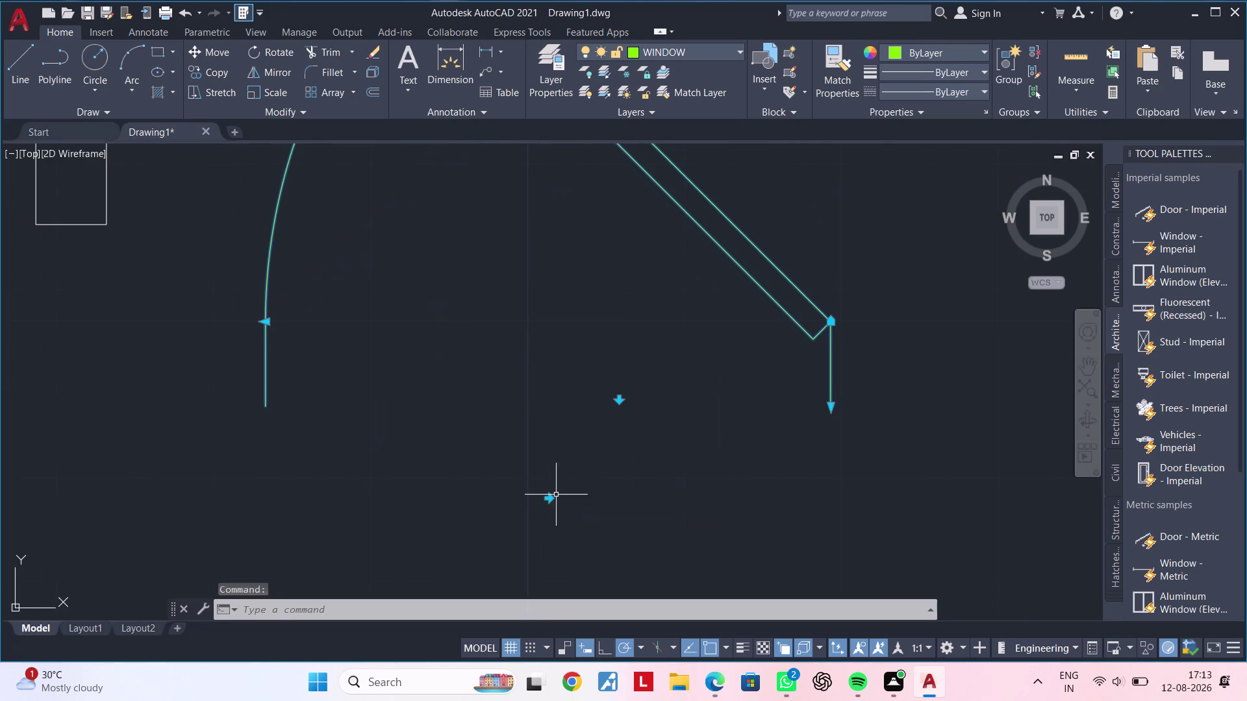
Recentre on the door and flip it back left to right.
scroll(down, 3)
middle_drag(562, 497, 561, 564)
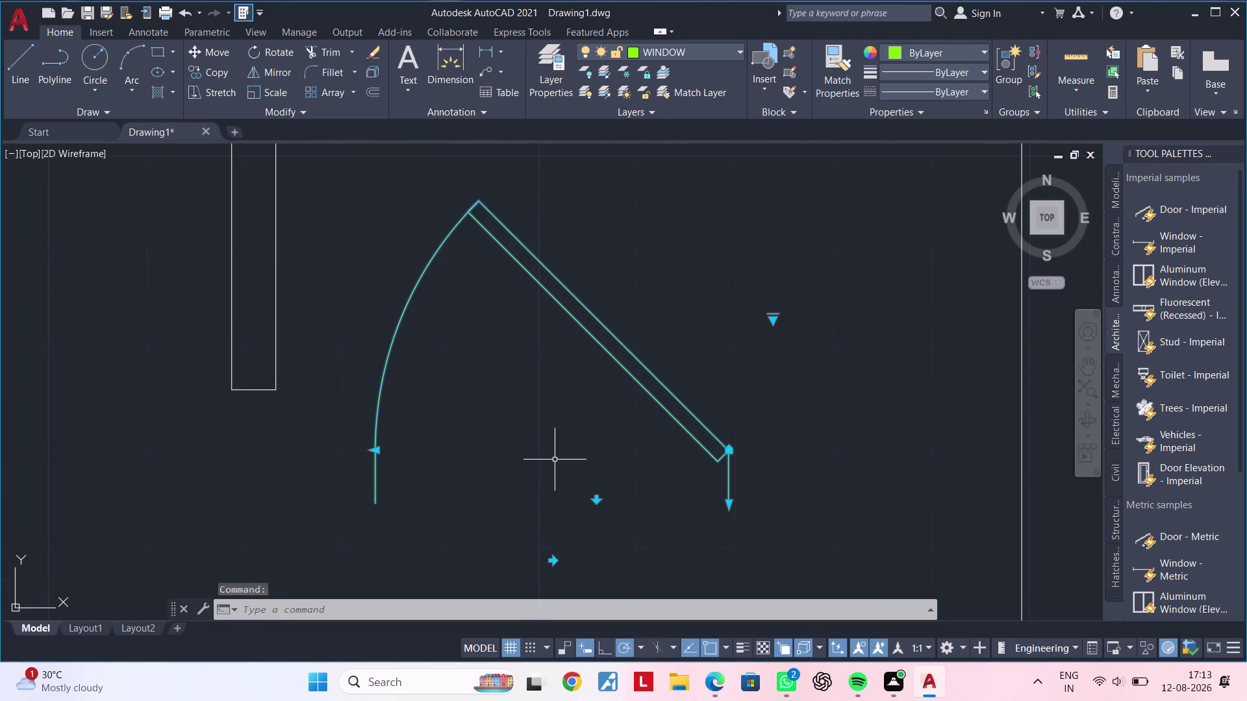
scroll(up, 3)
middle_drag(549, 507, 548, 485)
scroll(down, 3)
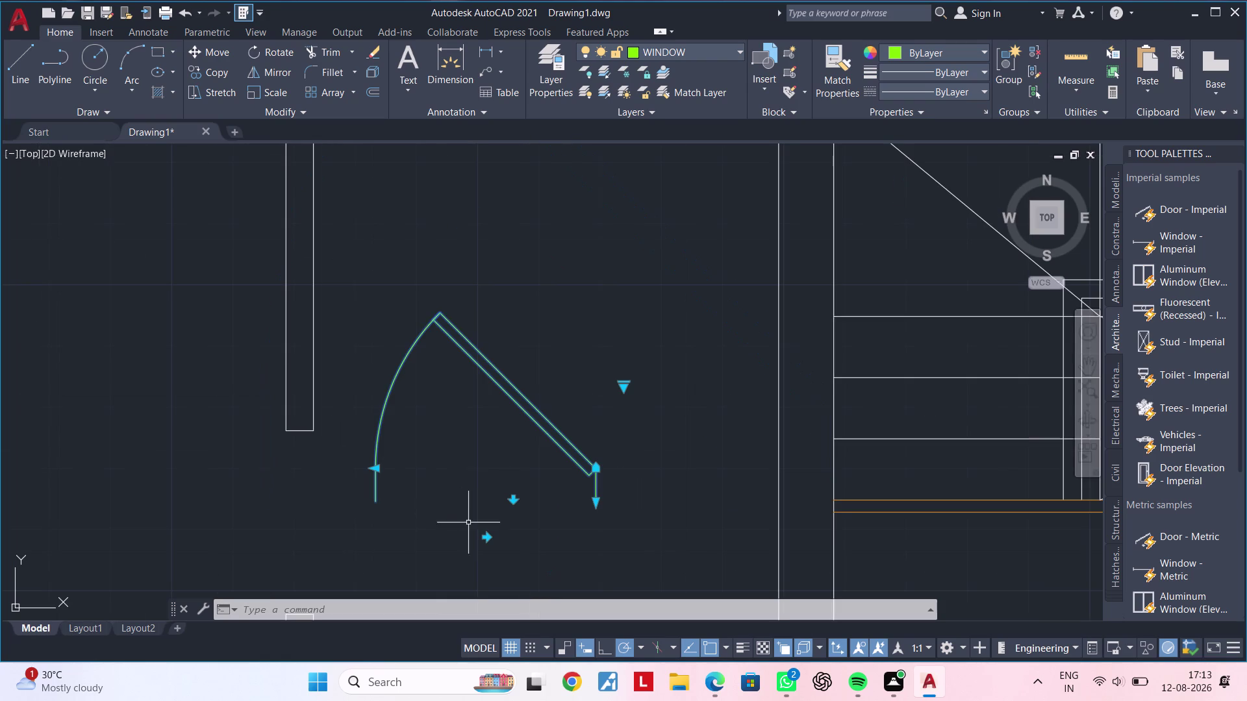
scroll(up, 3)
scroll(up, 3)
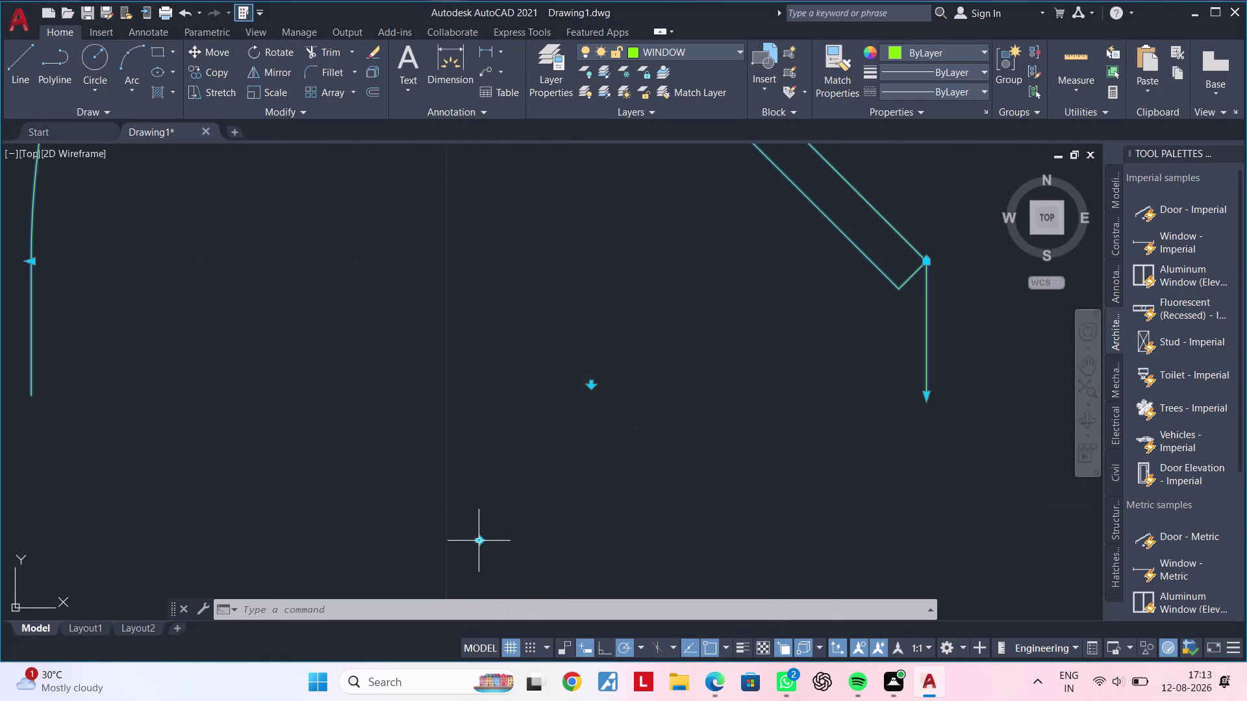
double_click(482, 540)
scroll(down, 3)
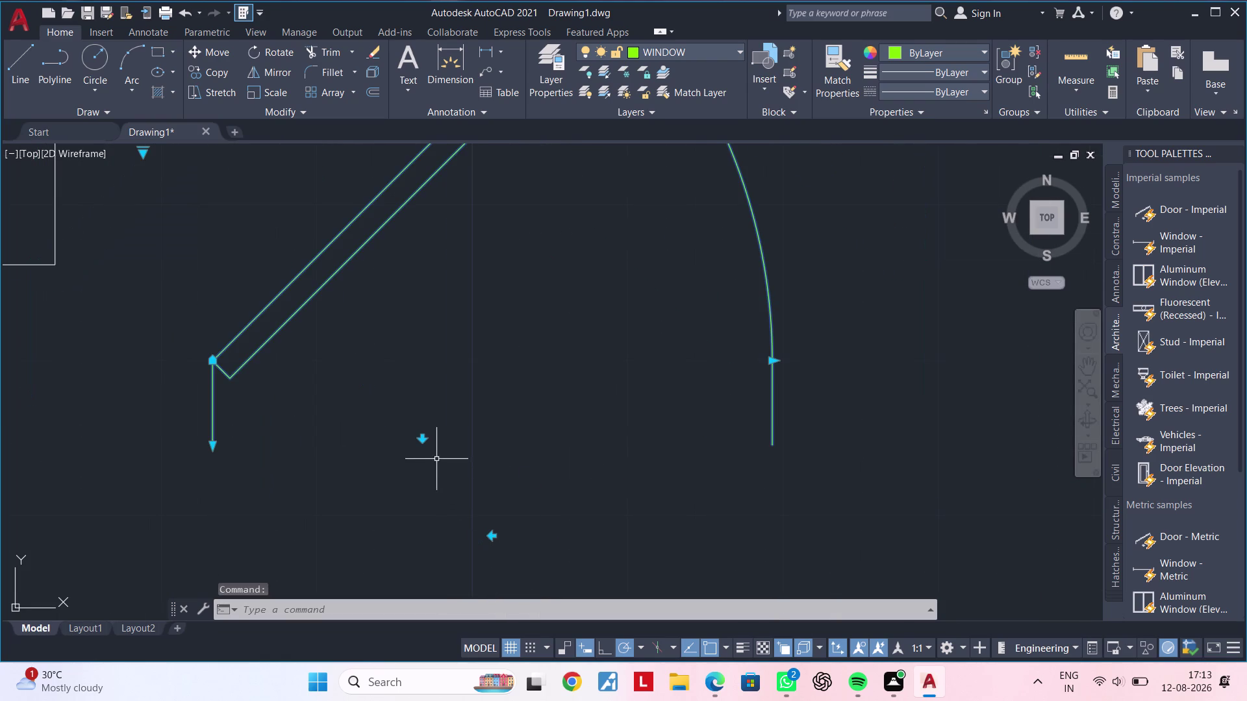
middle_drag(435, 547, 412, 507)
scroll(down, 3)
scroll(up, 3)
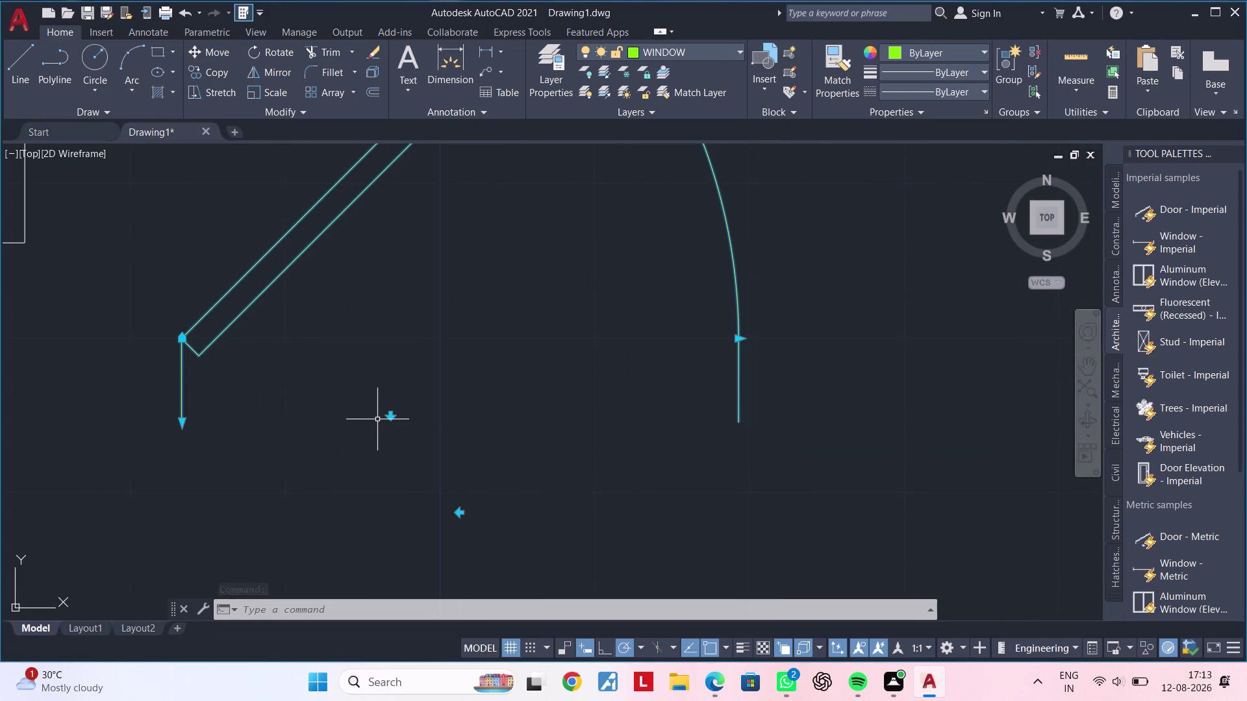
Flip the swing down, then up, and move the hinge to the opposite side.
click(389, 418)
middle_drag(394, 435, 411, 362)
scroll(down, 3)
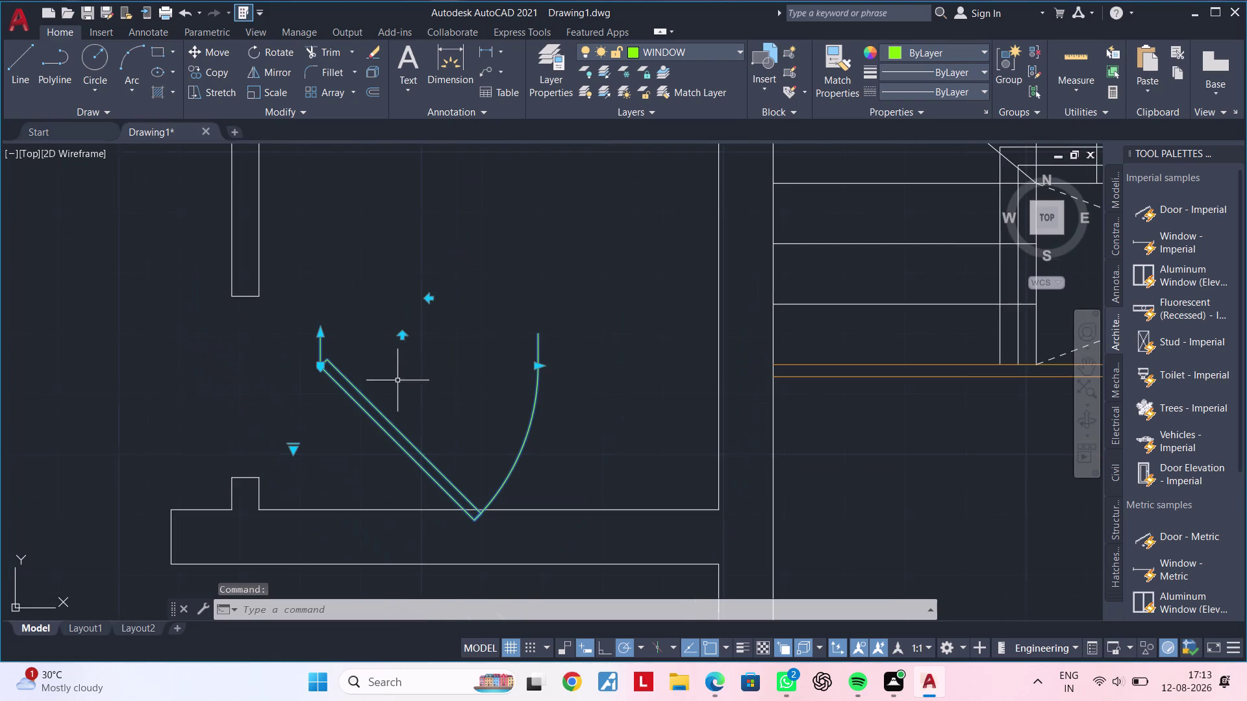
scroll(up, 3)
scroll(down, 3)
scroll(up, 3)
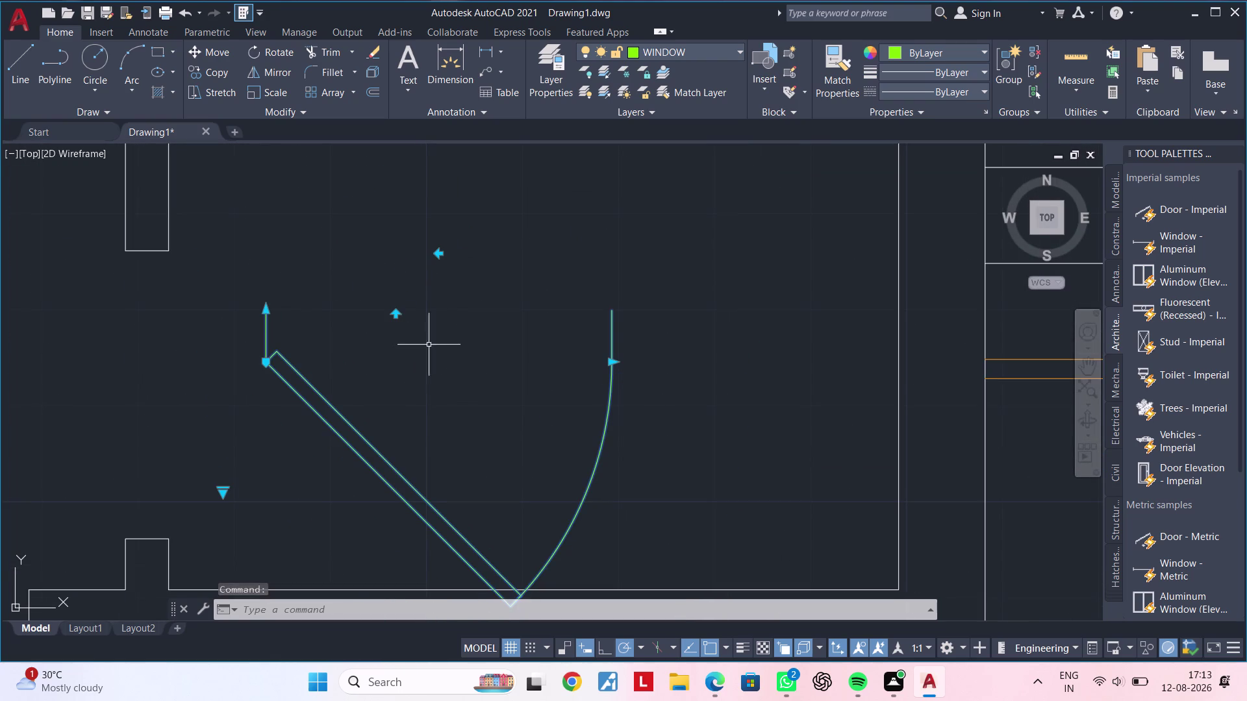
click(398, 313)
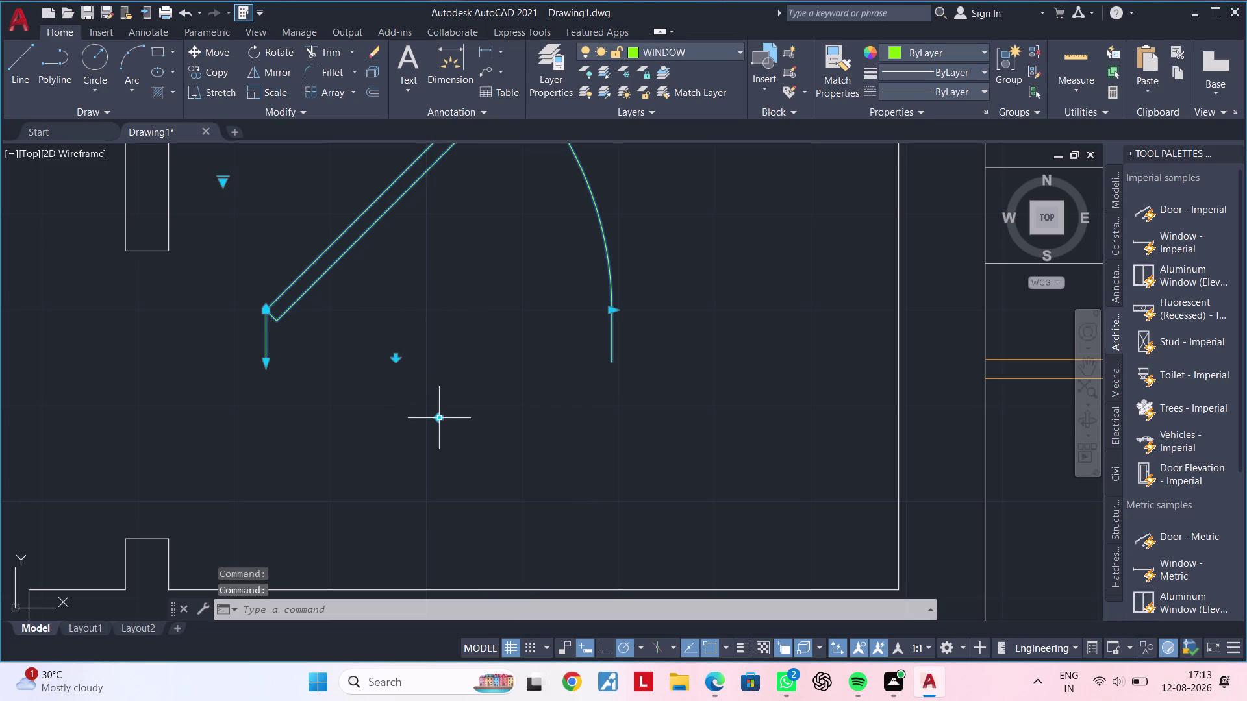
click(440, 420)
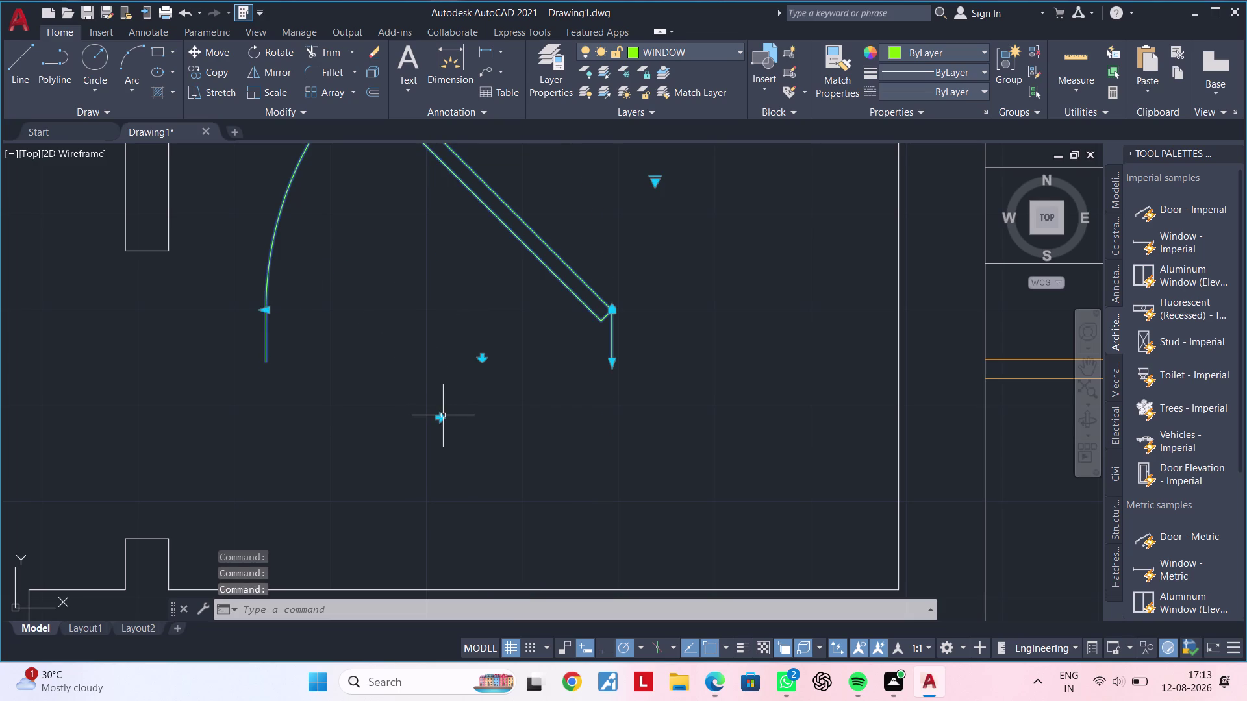
Switch the door's hinge to the other side several times.
scroll(down, 3)
scroll(up, 3)
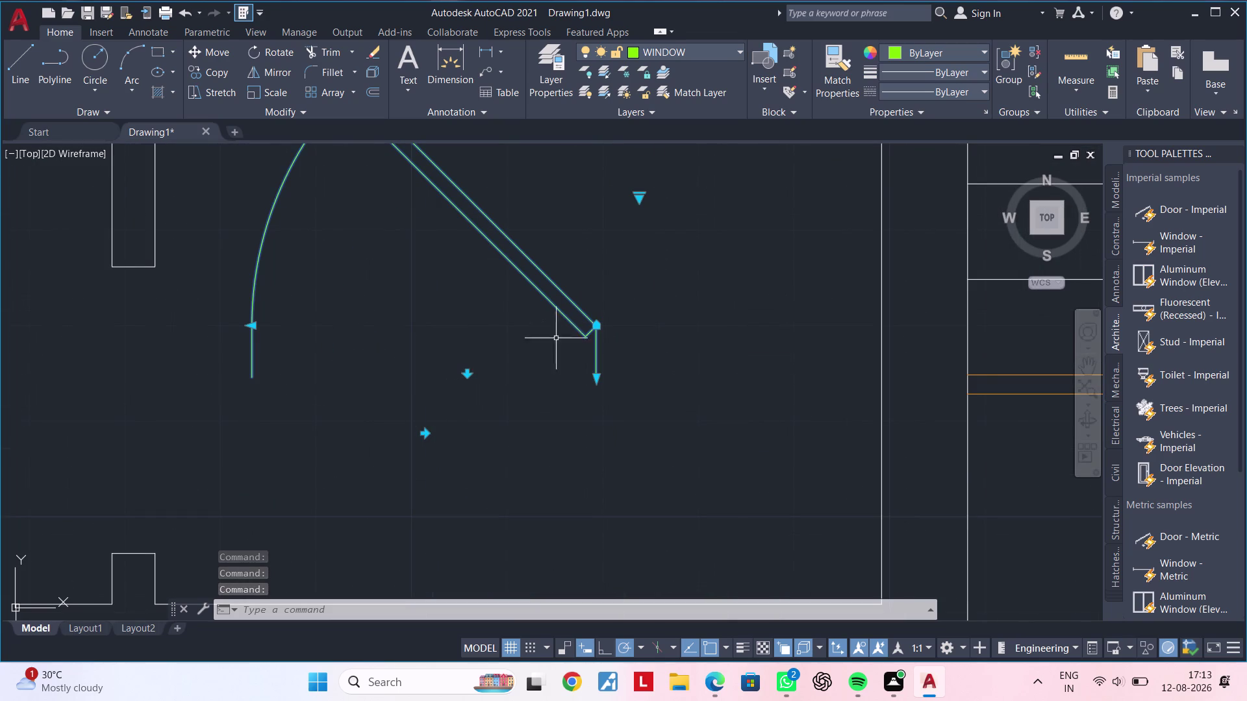
click(427, 436)
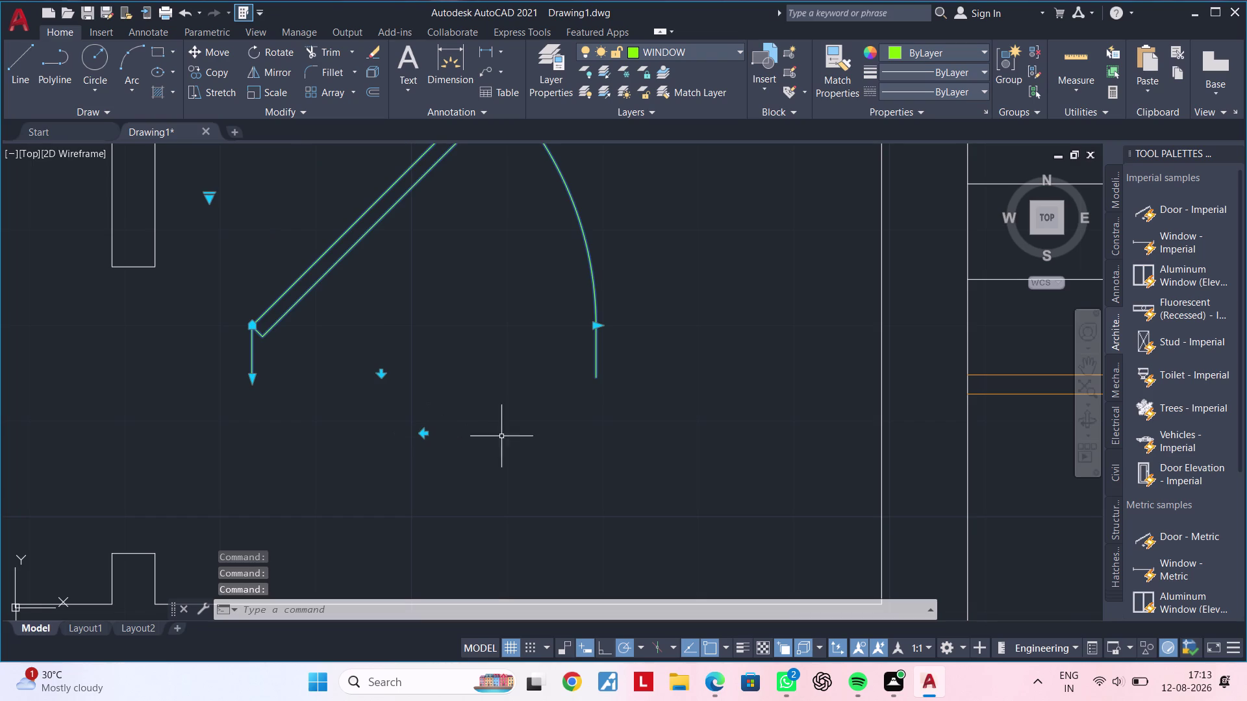
middle_drag(456, 419, 427, 435)
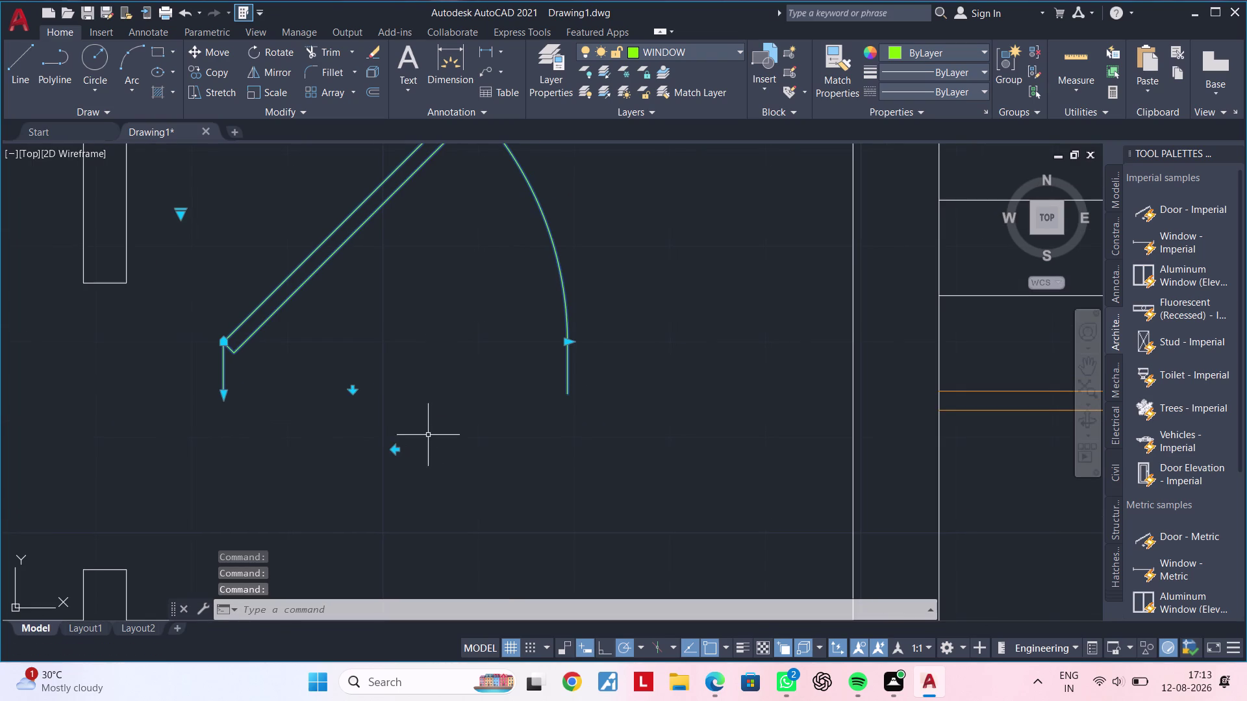
click(400, 451)
click(396, 451)
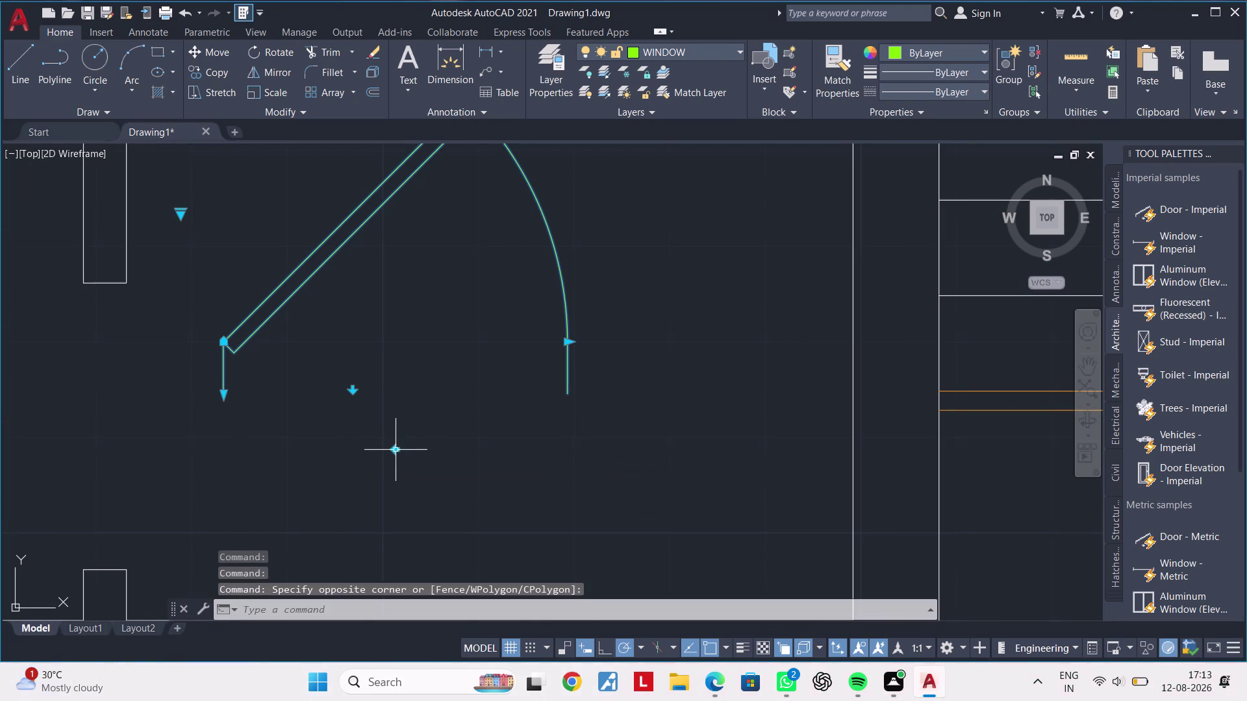
click(391, 451)
click(394, 448)
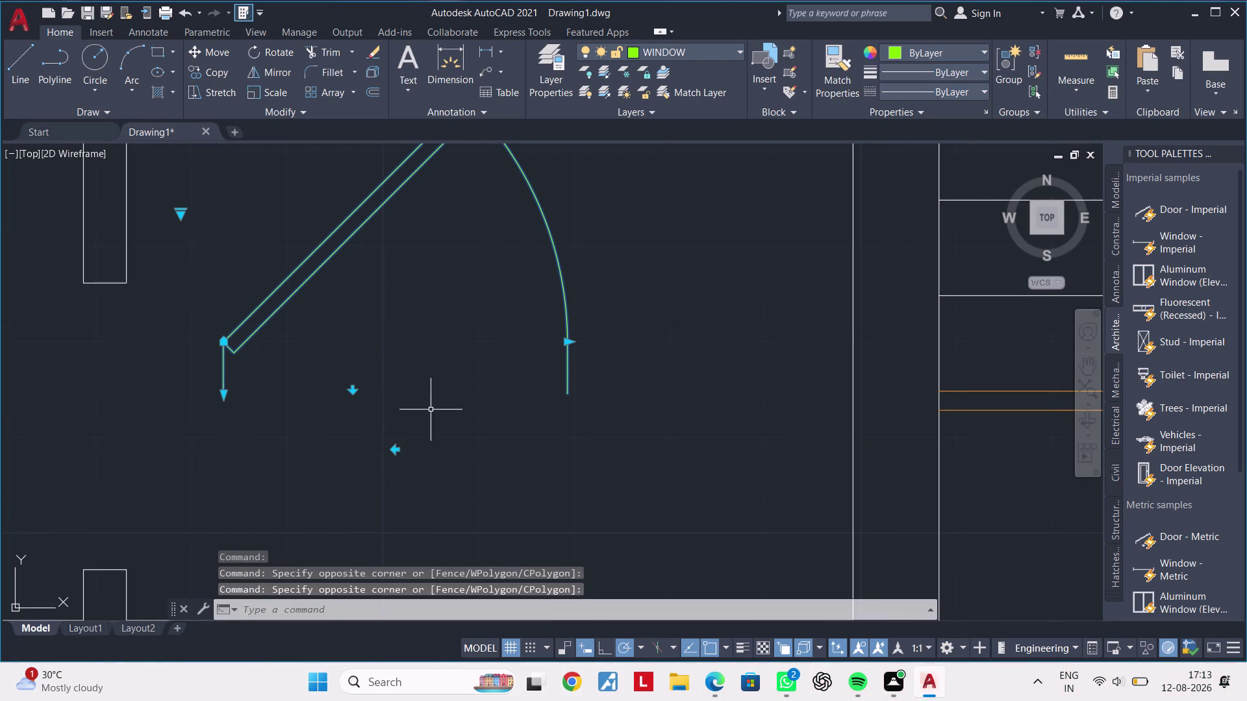
click(397, 450)
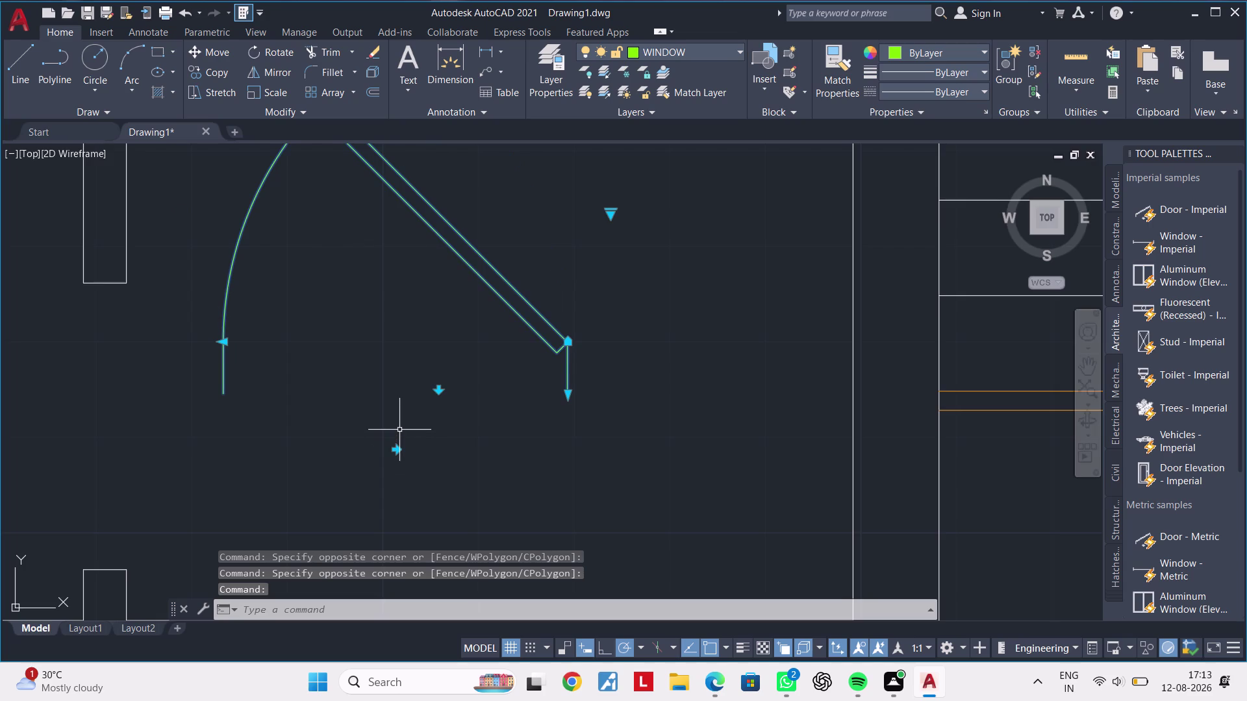
middle_drag(399, 430, 373, 475)
Flip the door to swing downward and pan to show it in its wall.
scroll(up, 3)
scroll(up, 3)
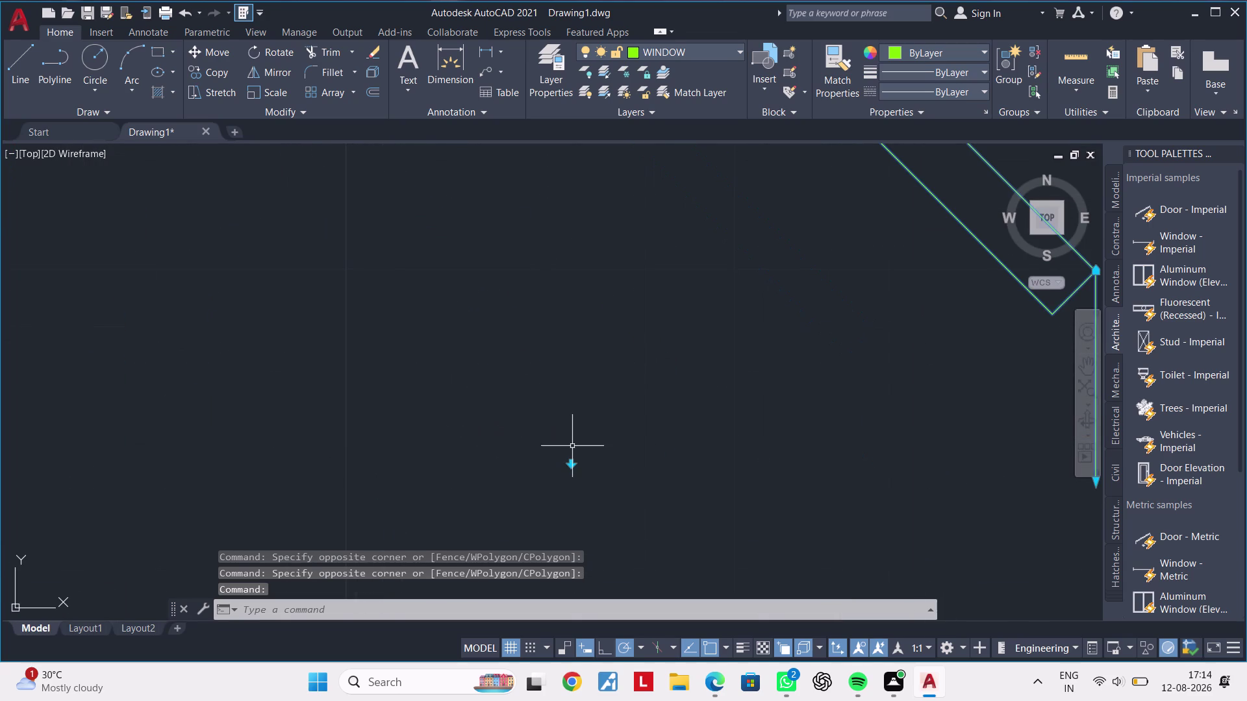
click(571, 462)
scroll(down, 3)
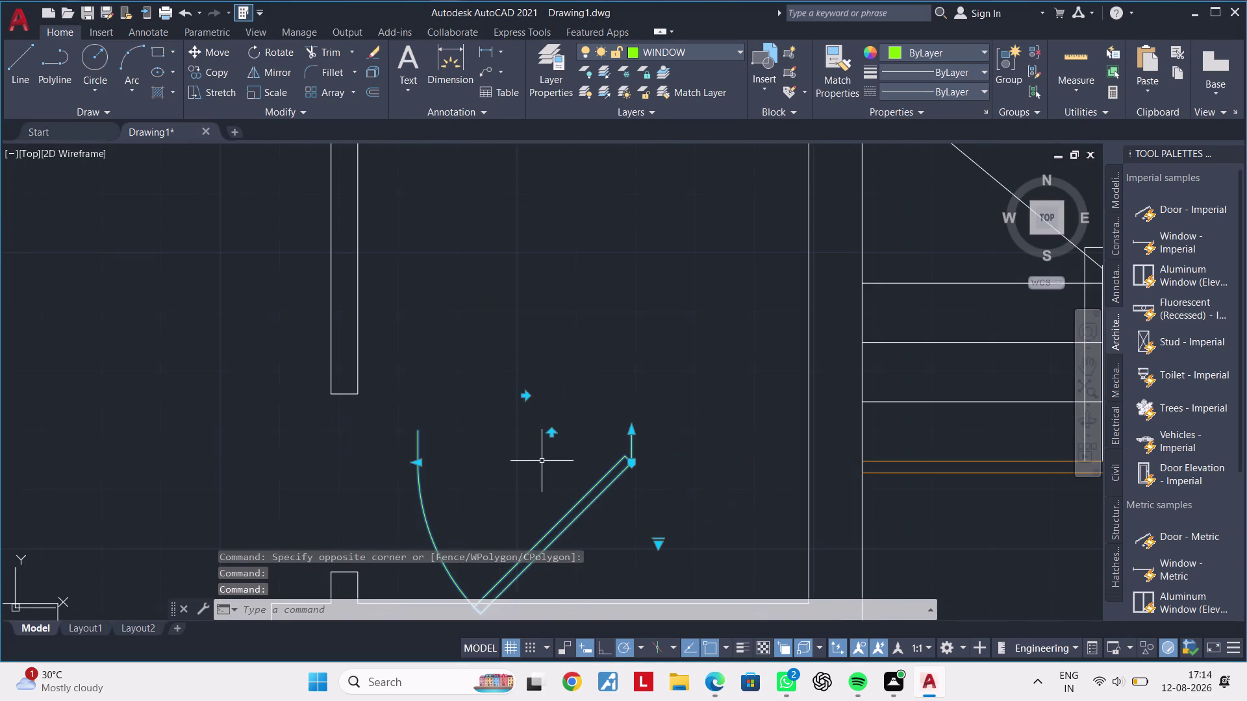
middle_drag(541, 461, 520, 374)
scroll(up, 3)
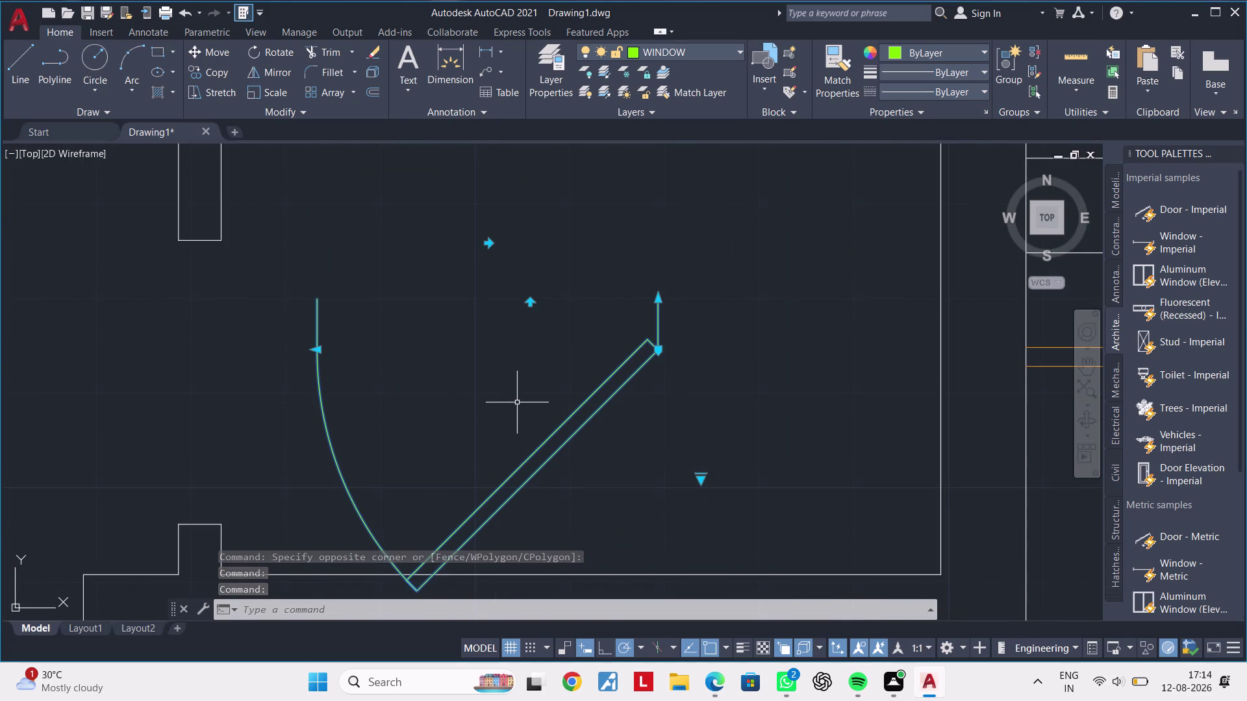
scroll(up, 3)
scroll(down, 3)
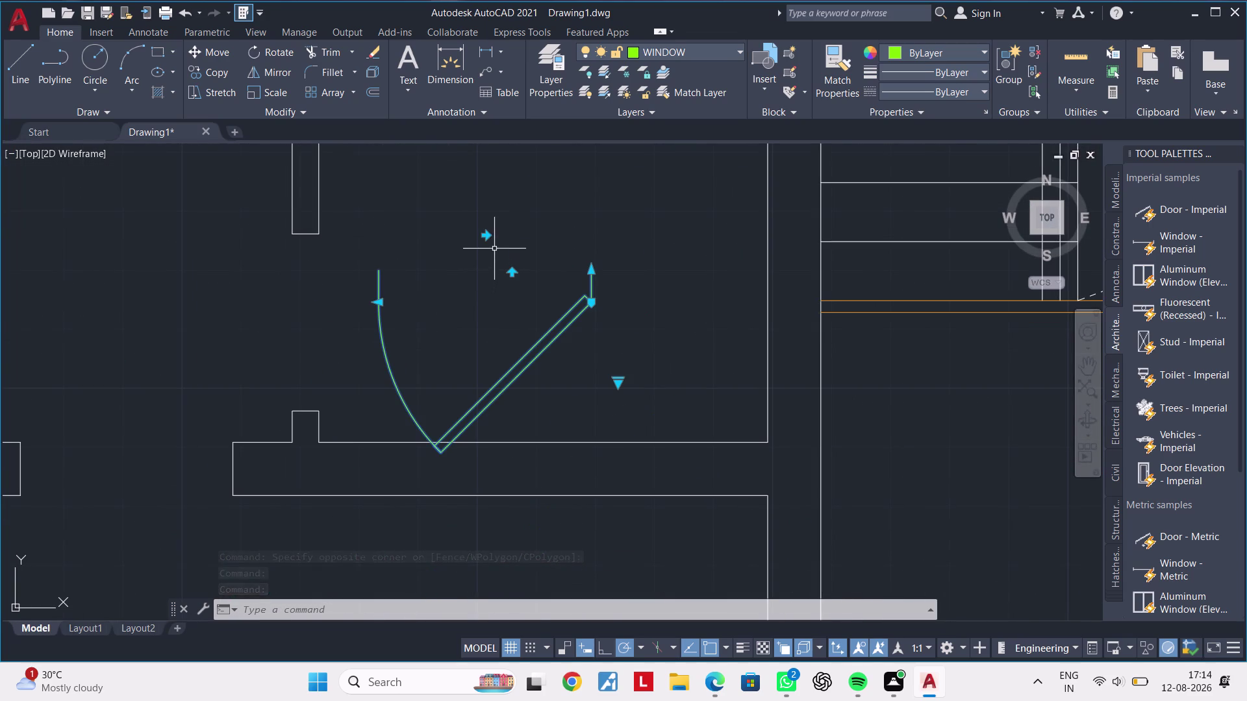
Toggle the hinge side repeatedly and flip the door to open upward.
click(481, 233)
click(484, 233)
click(480, 233)
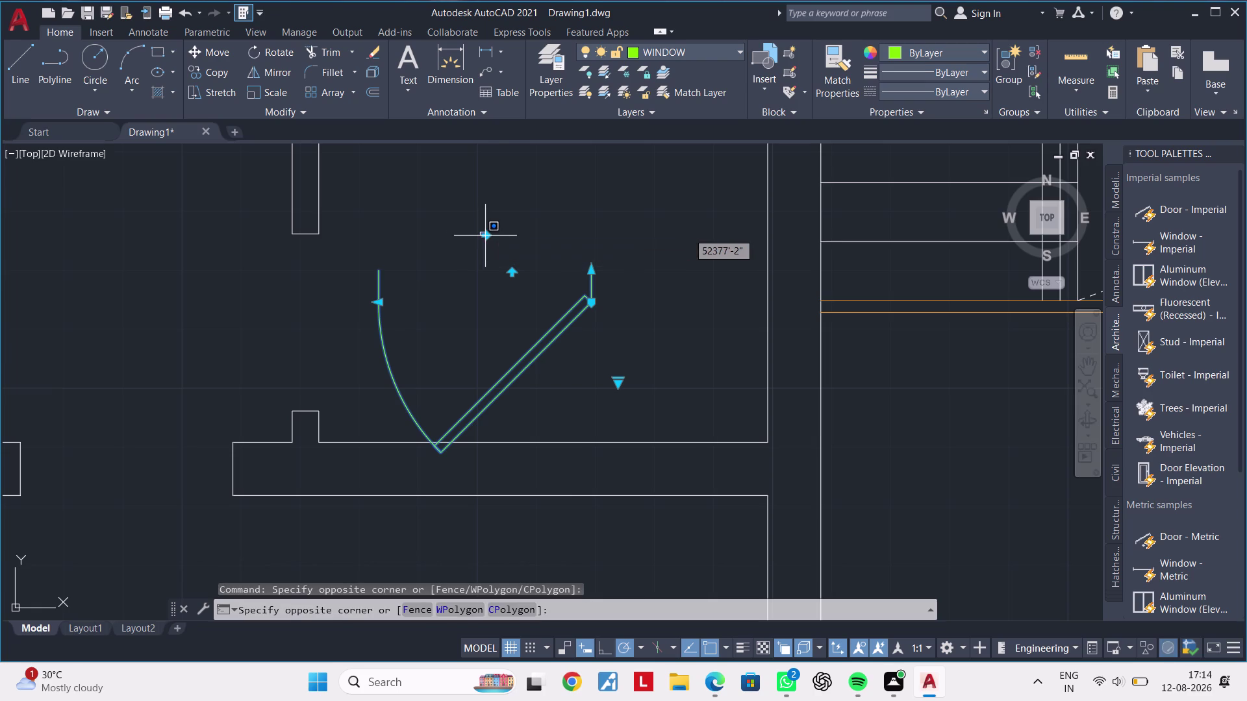
click(487, 232)
click(486, 233)
click(487, 236)
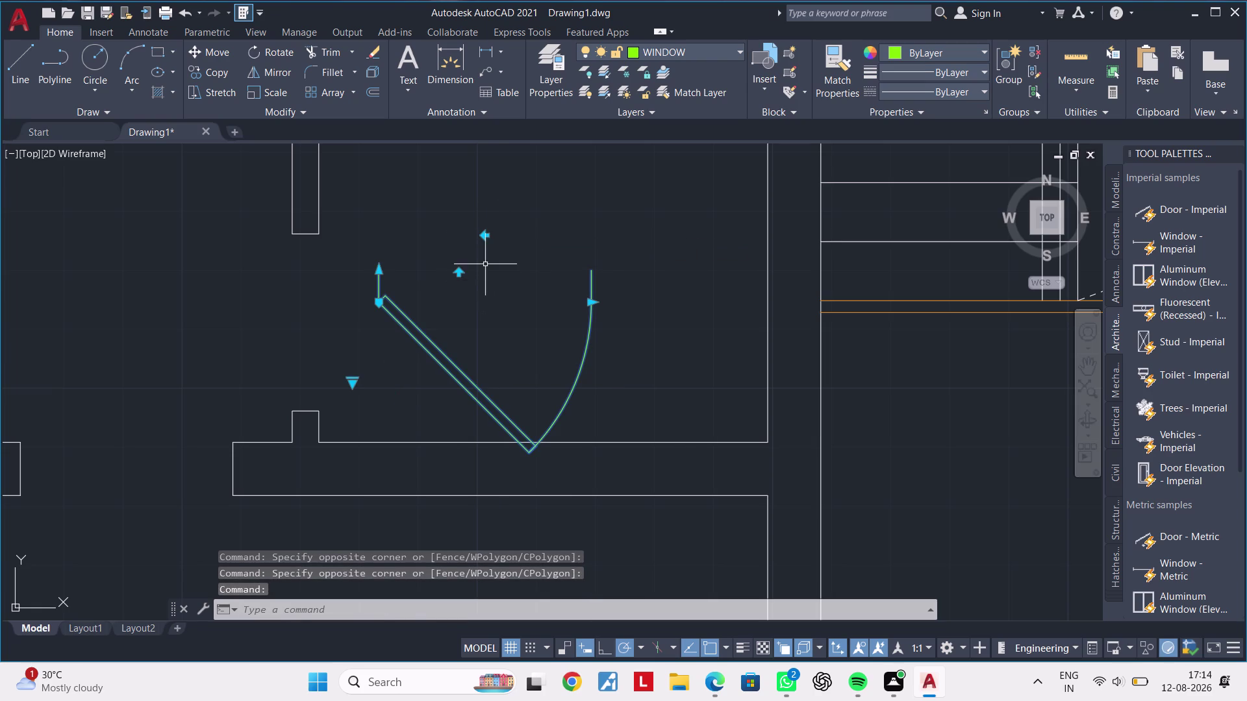
click(458, 276)
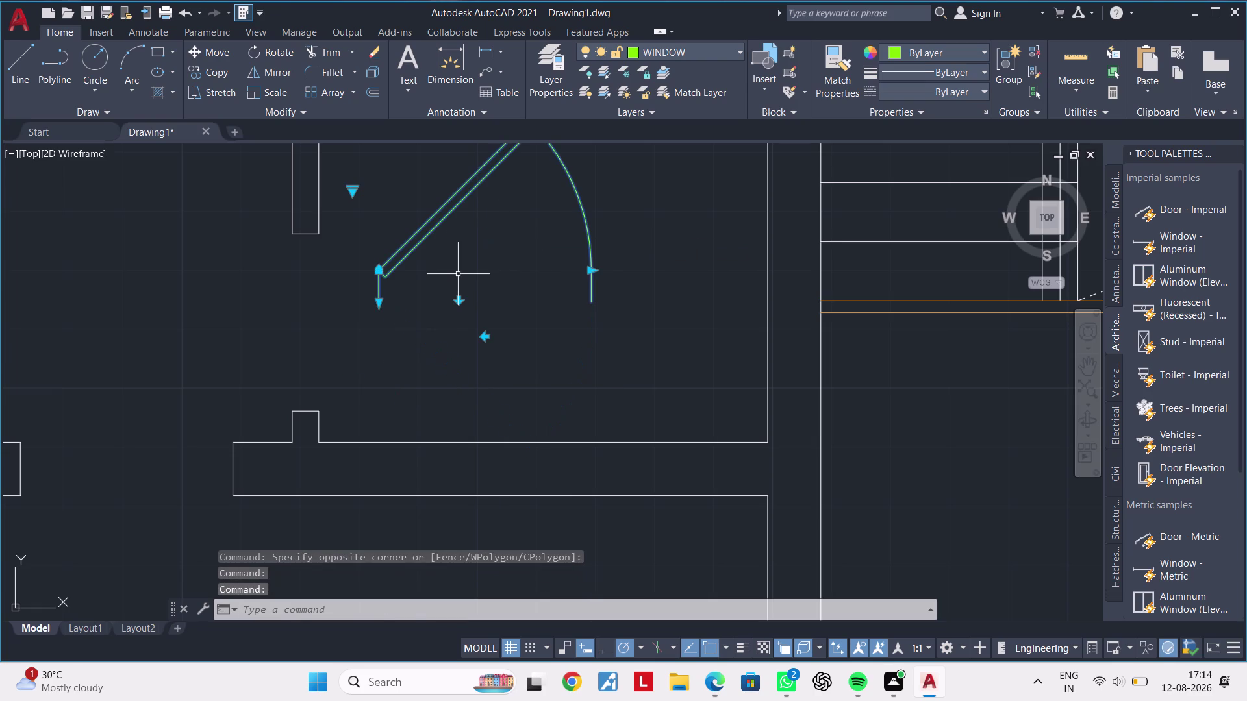
click(482, 340)
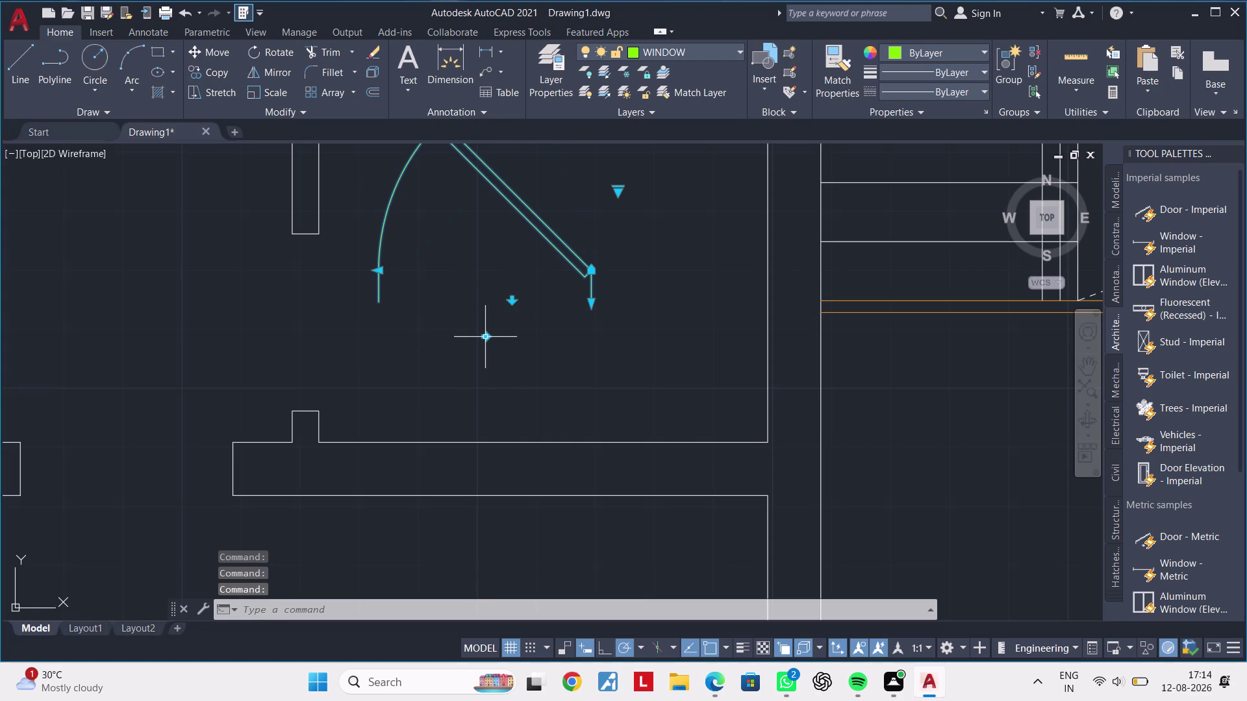
Centre the door in view and right-click it for its editing options.
middle_drag(482, 339, 456, 385)
scroll(up, 3)
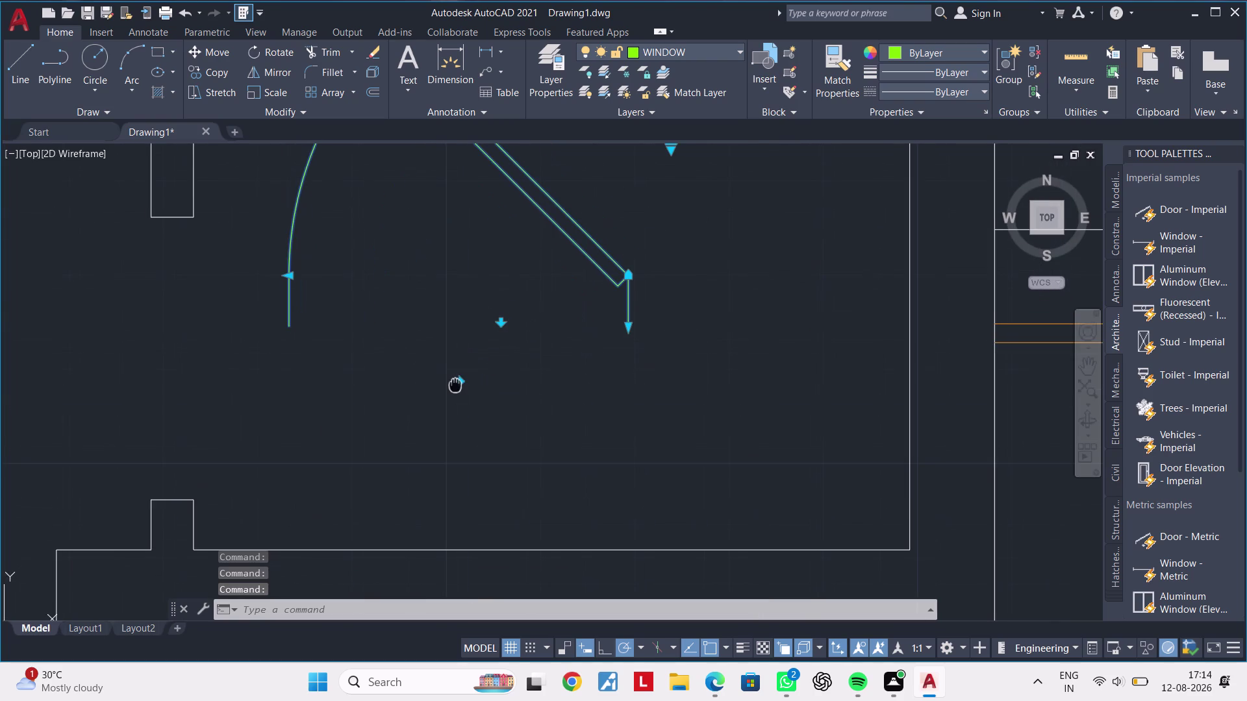
middle_drag(456, 385, 453, 391)
scroll(down, 3)
scroll(down, 3)
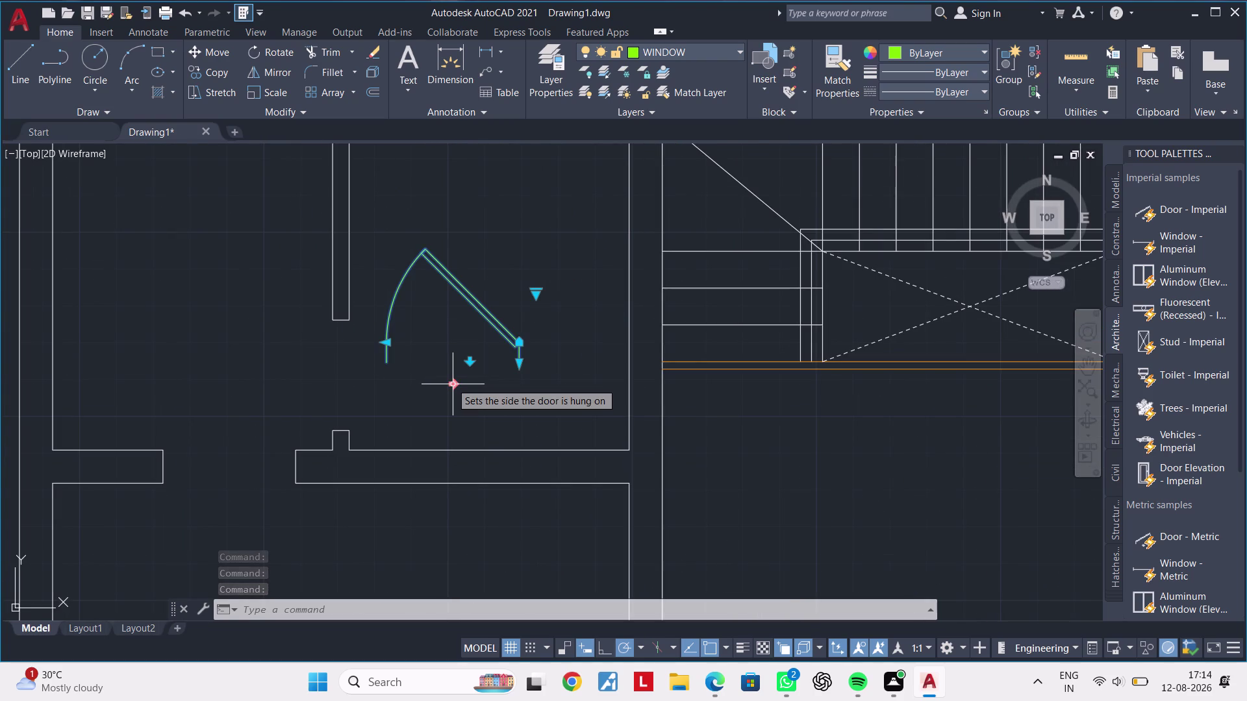
scroll(up, 3)
scroll(up, 3)
middle_drag(527, 377, 394, 472)
scroll(down, 3)
right_drag(361, 363, 369, 368)
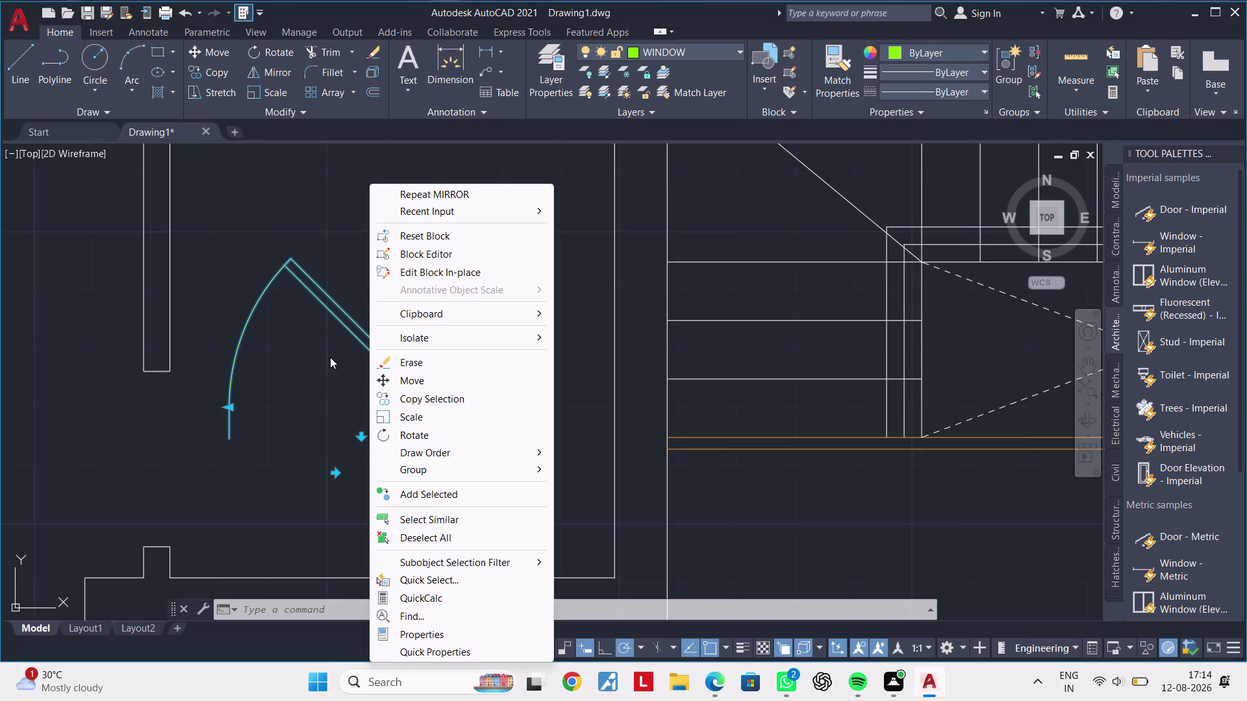
Dismiss the context menu and set the door's opening angle to 30°.
key(Escape)
scroll(up, 3)
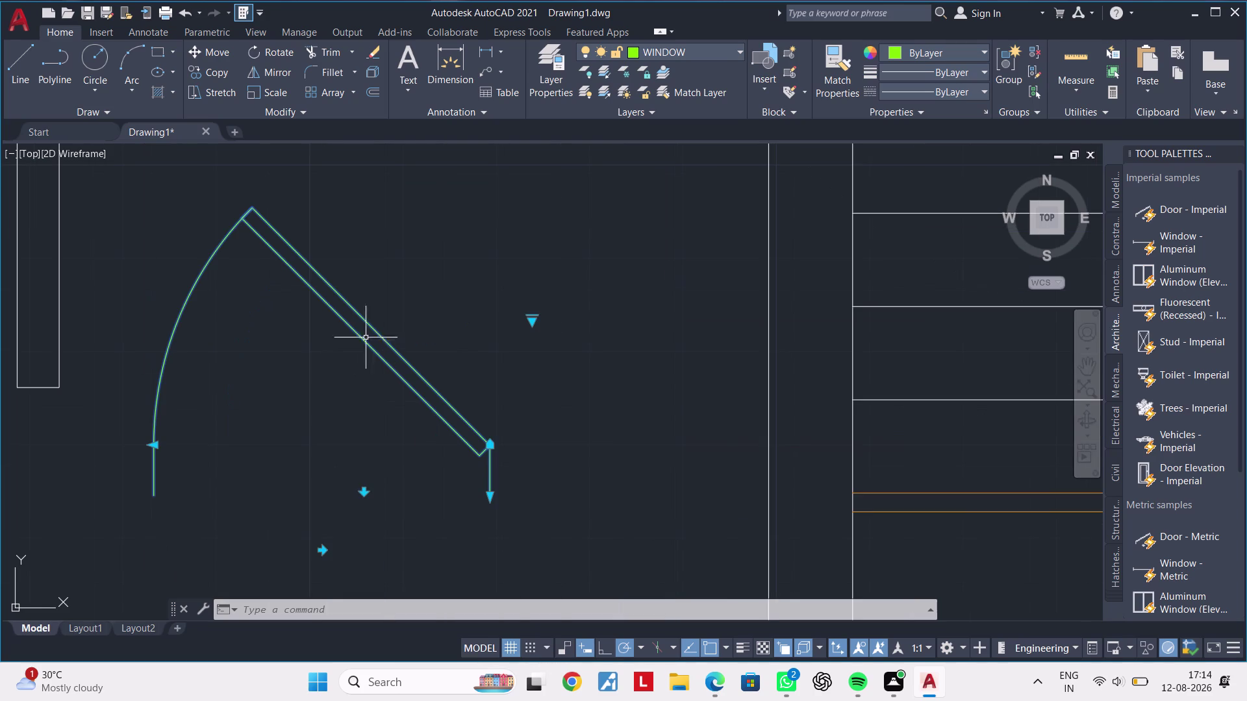
click(534, 323)
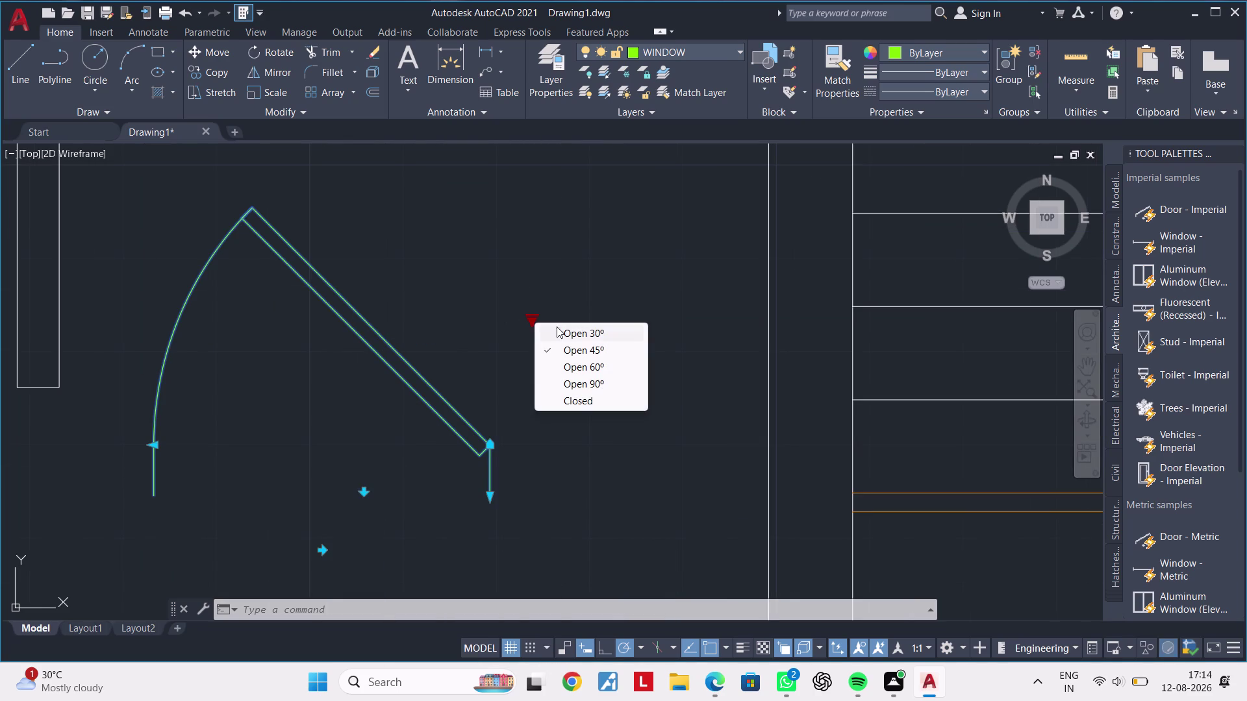
click(593, 348)
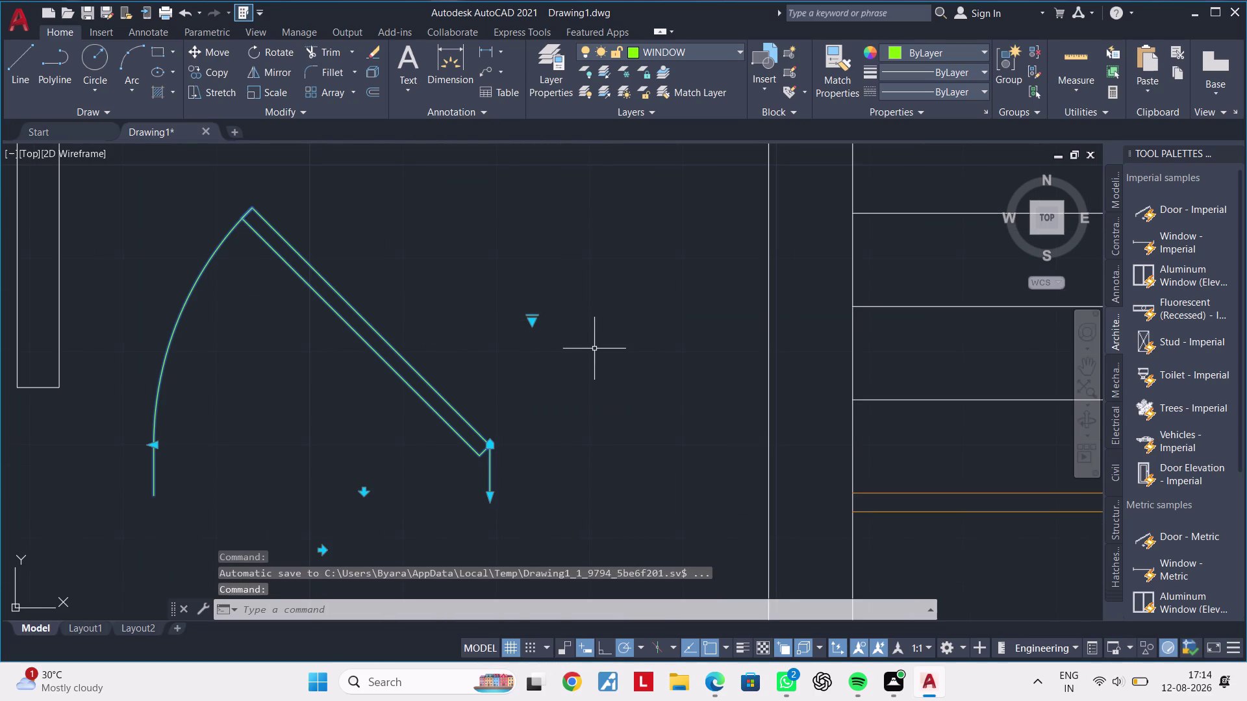
drag(535, 323, 528, 321)
click(528, 321)
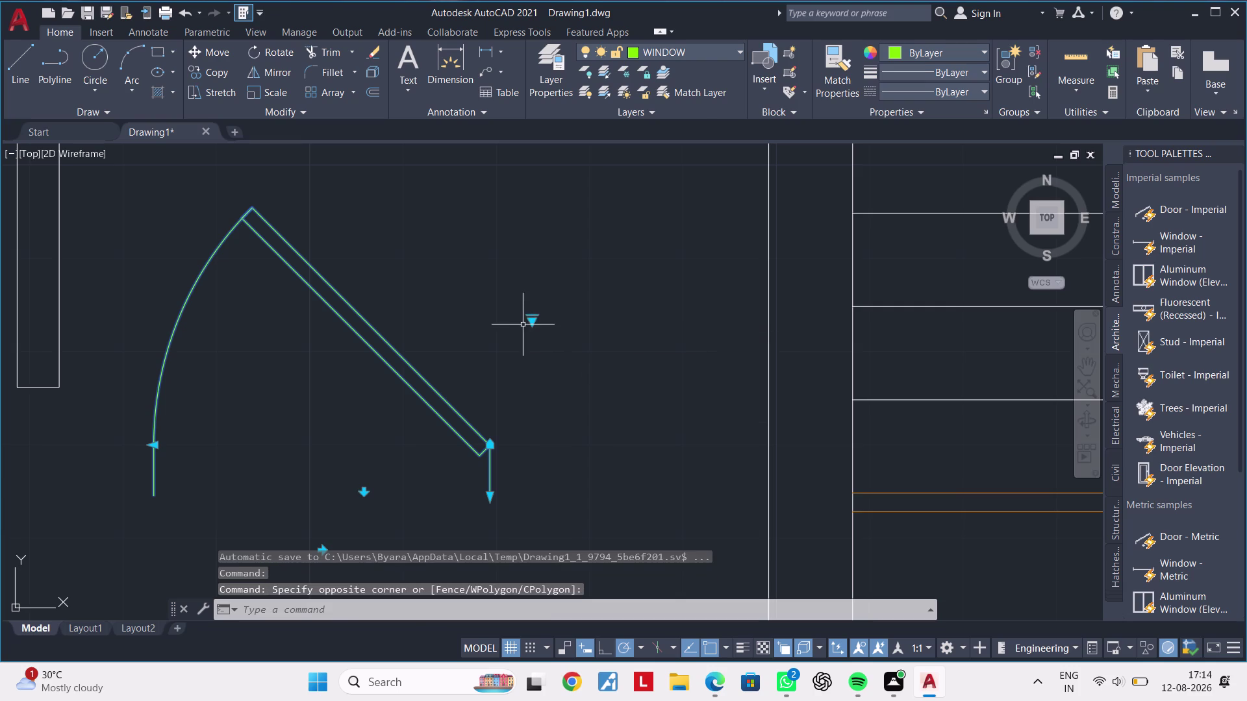
click(531, 323)
click(570, 329)
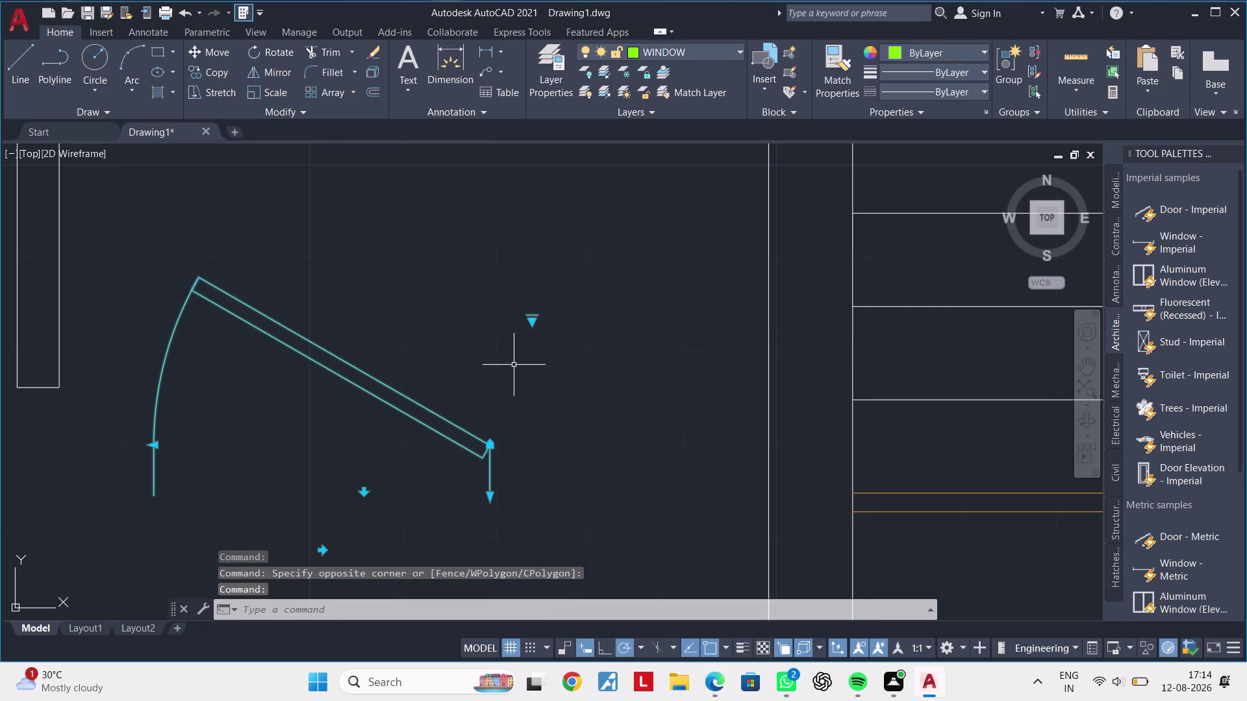
Try 60° and 45° openings, then return the door to 30°.
click(530, 323)
click(578, 366)
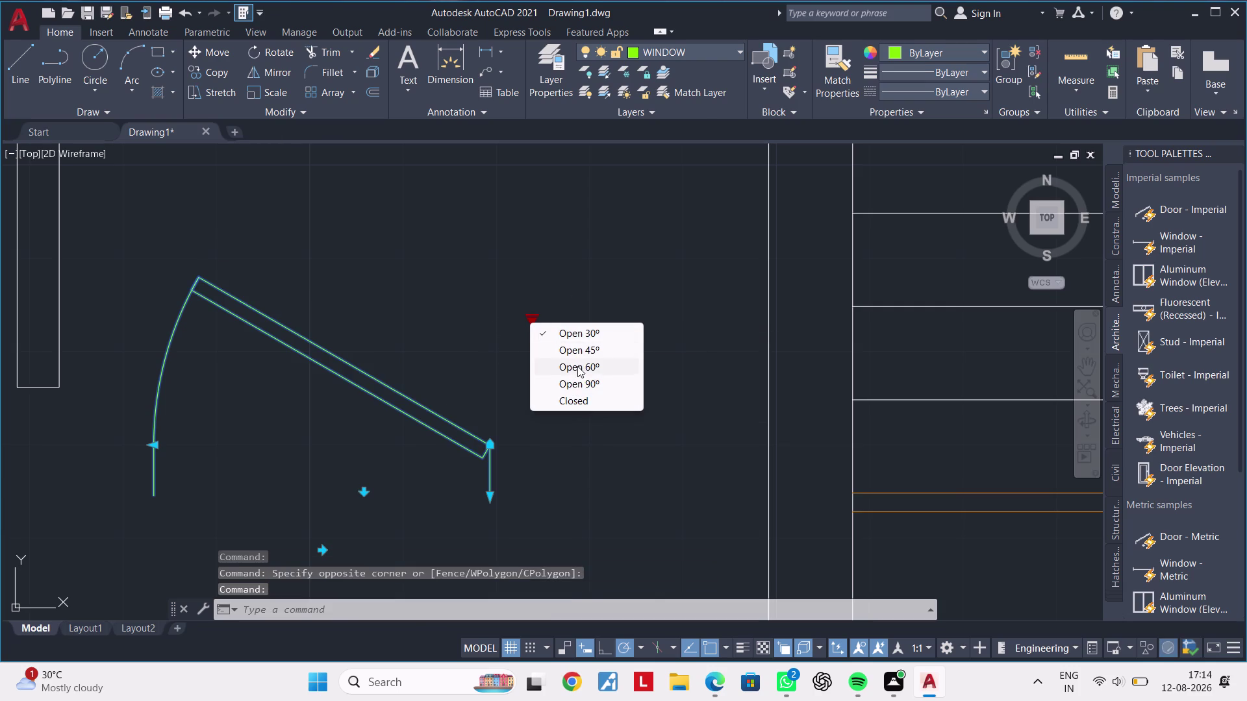
click(529, 318)
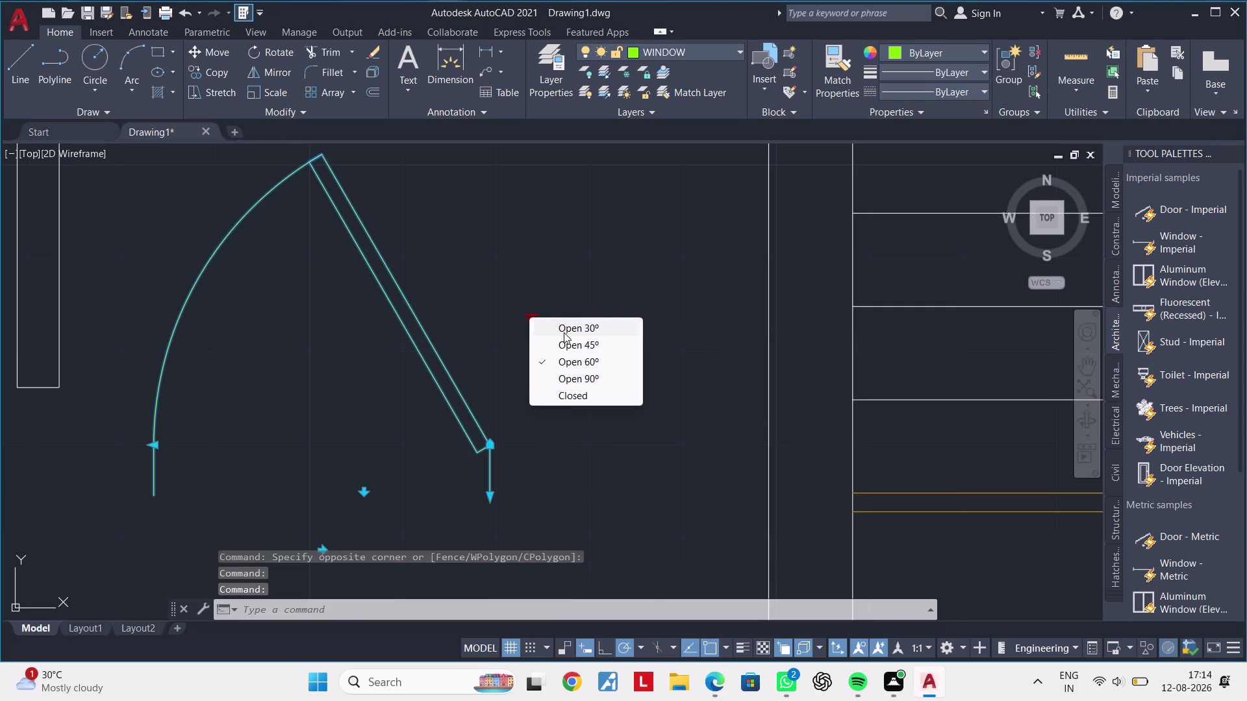
click(568, 342)
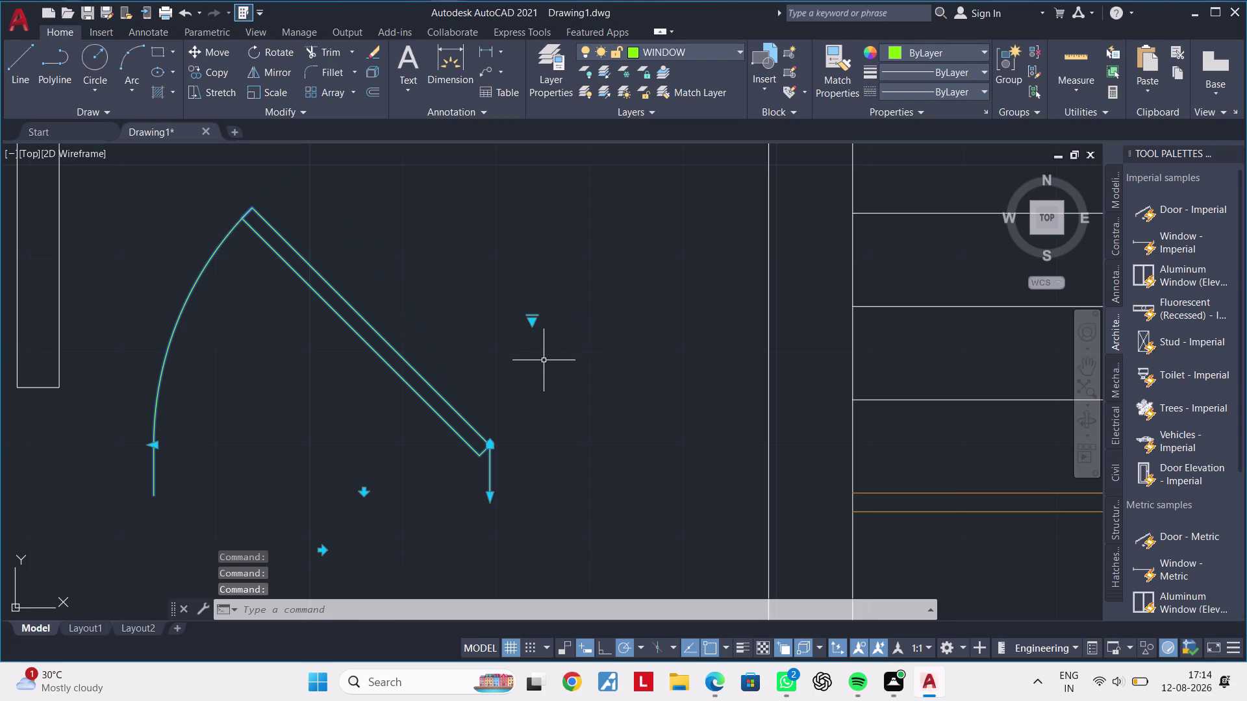
click(535, 315)
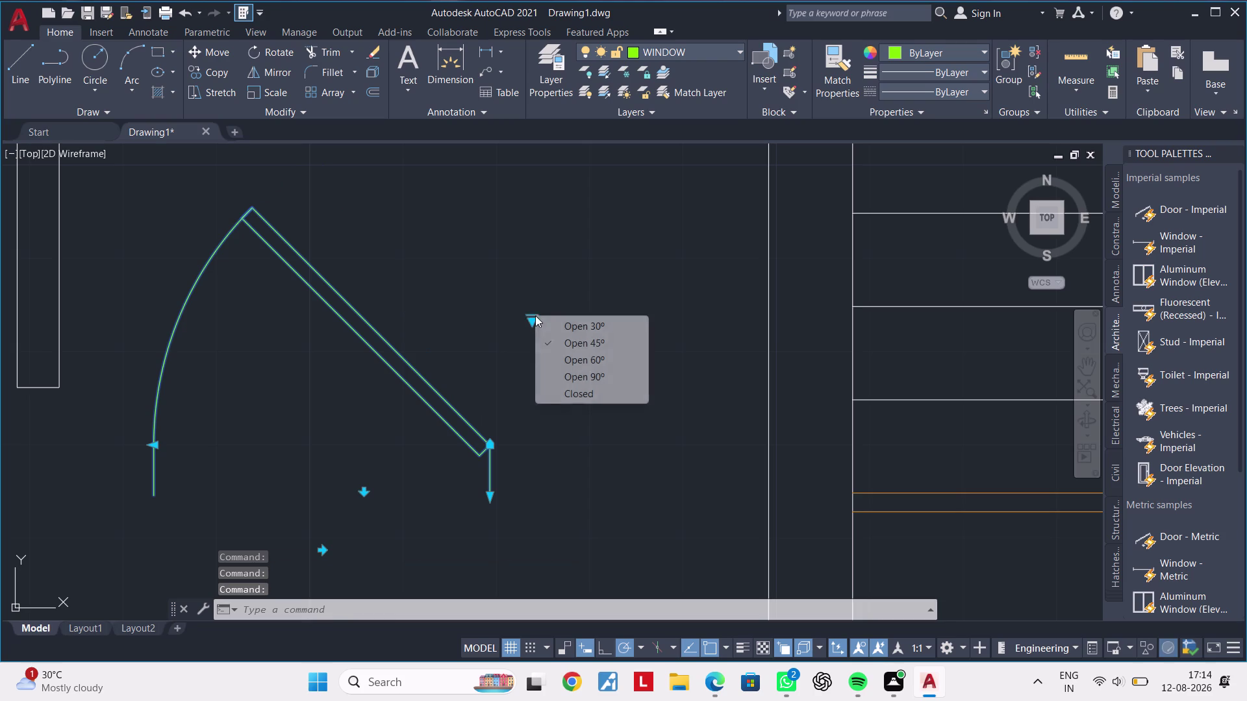
click(557, 322)
scroll(down, 3)
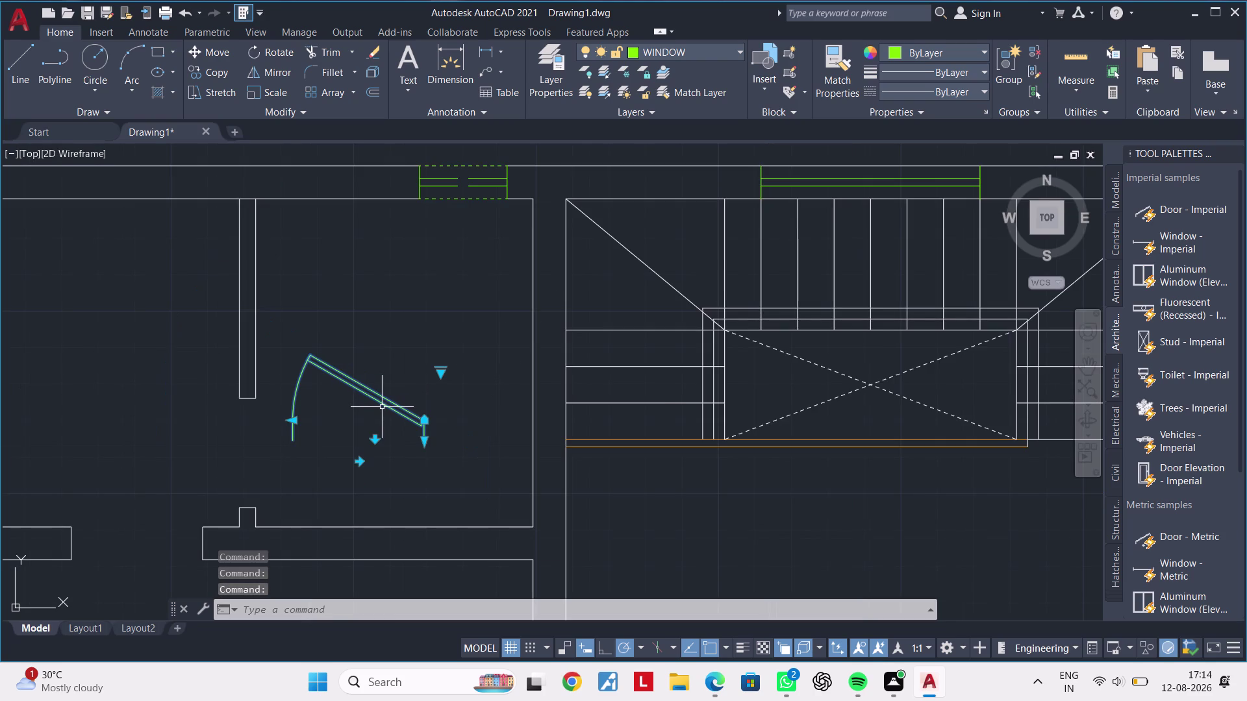
scroll(up, 3)
click(346, 493)
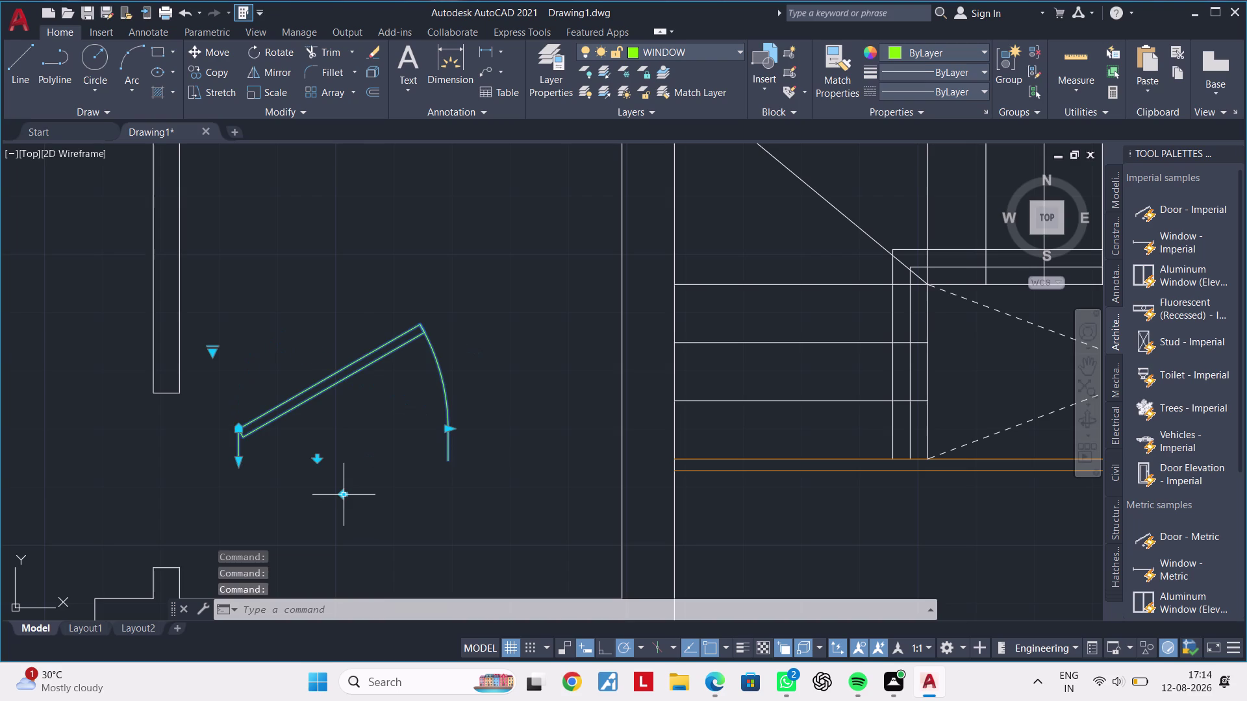
click(318, 460)
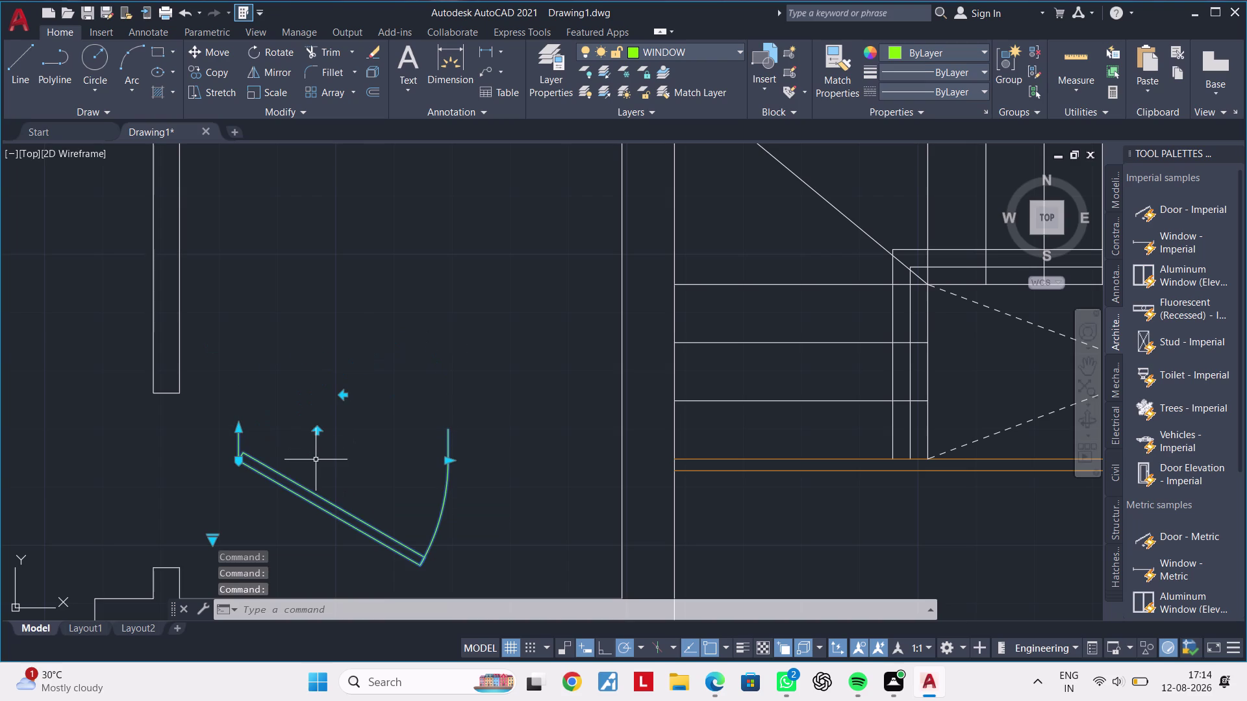
click(340, 395)
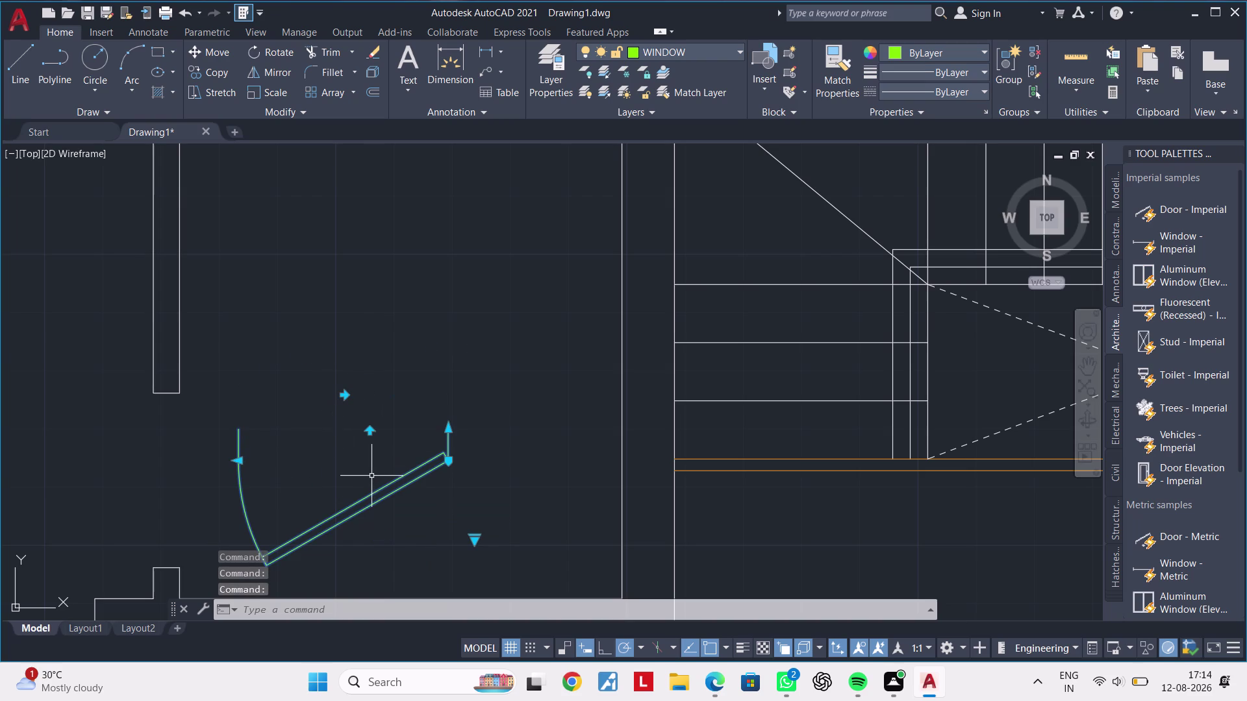
scroll(up, 3)
middle_drag(380, 418, 396, 388)
scroll(up, 3)
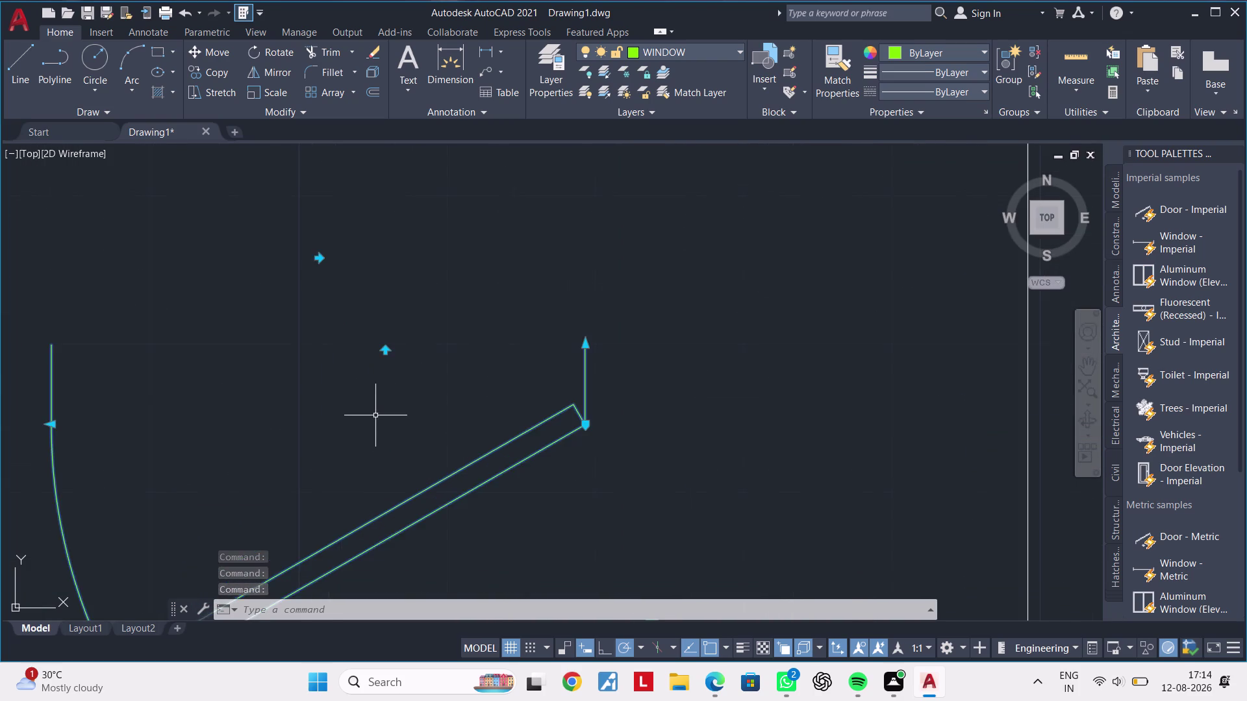
scroll(down, 3)
click(381, 390)
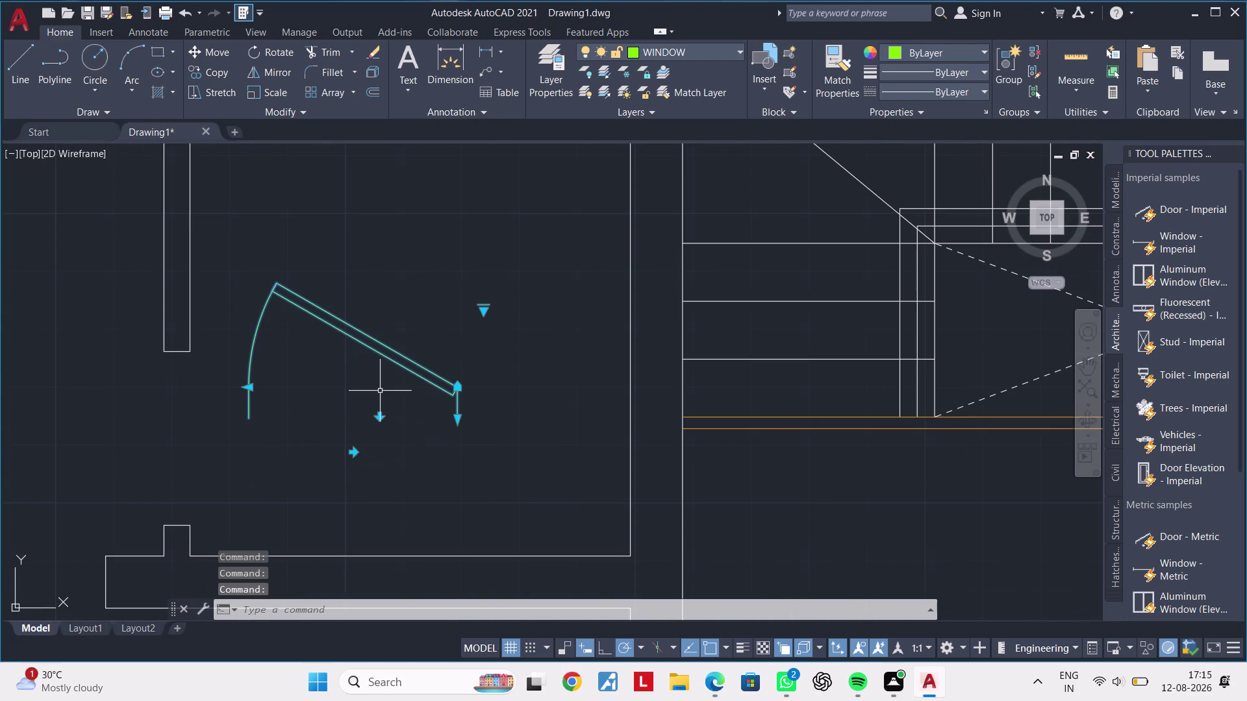
scroll(up, 3)
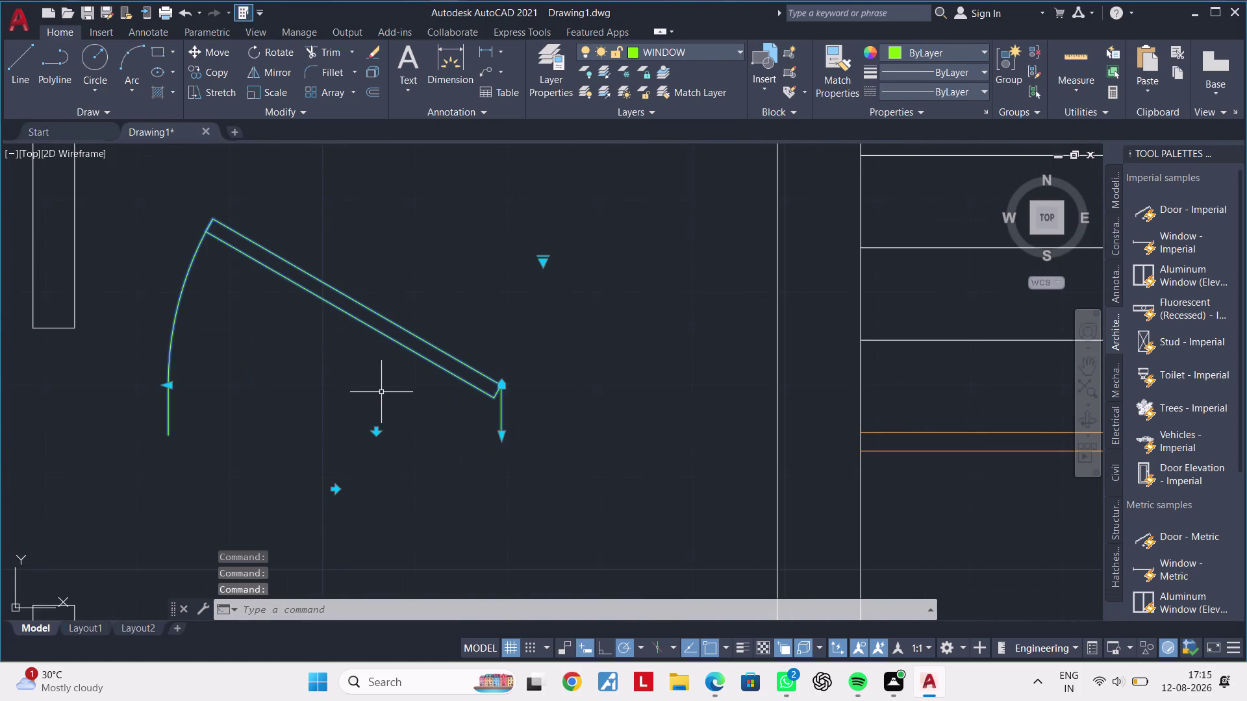
scroll(up, 3)
key(Escape)
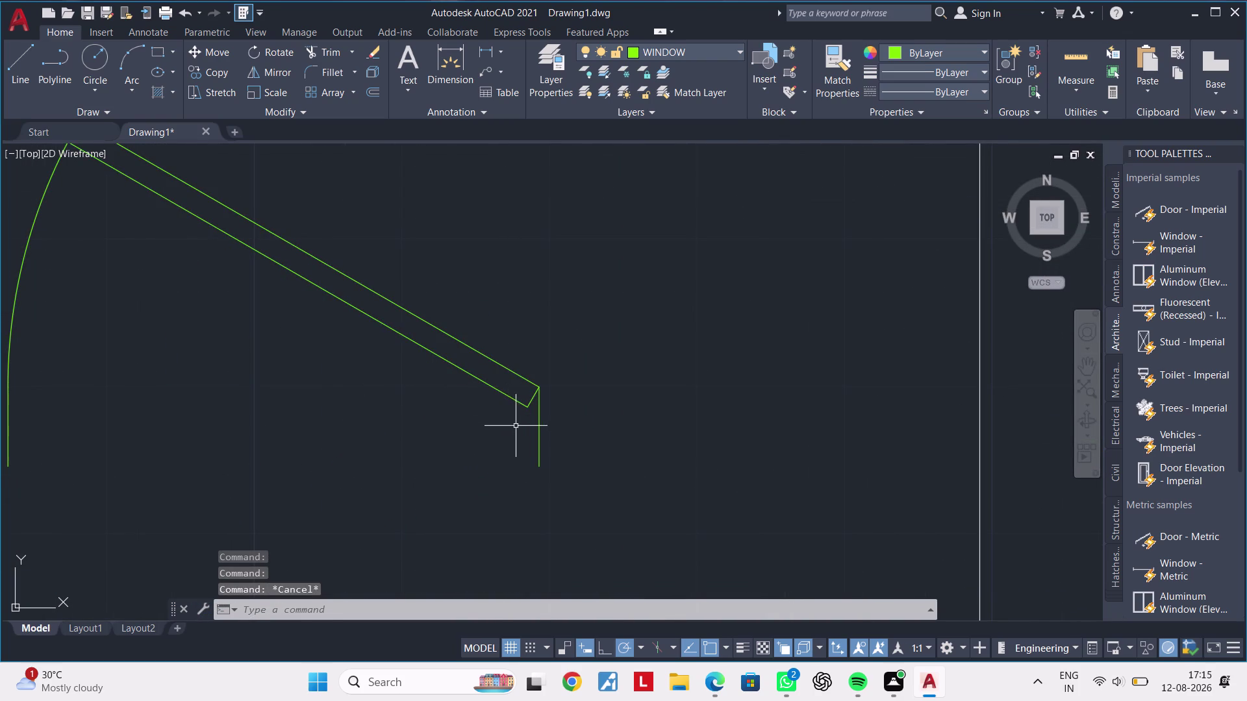
Rotate the door block about its hinge corner so its leaf stands more upright.
click(519, 432)
click(470, 344)
right_drag(481, 310, 483, 303)
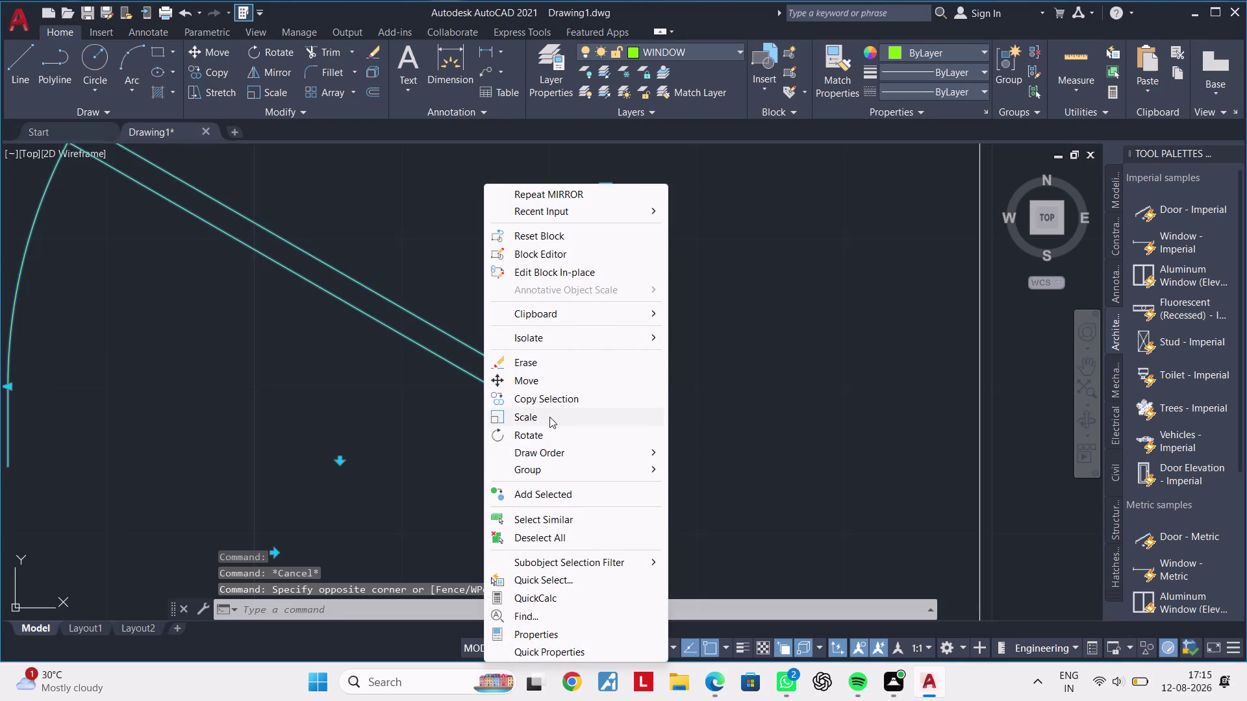
click(534, 438)
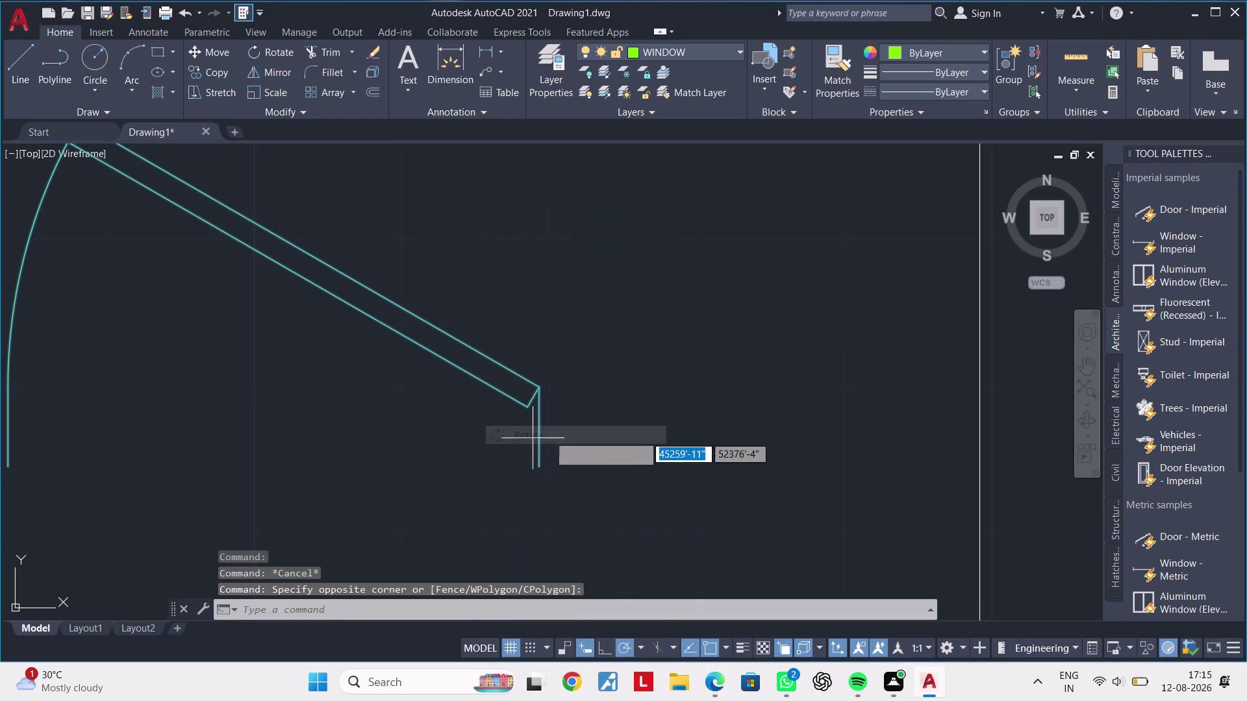
scroll(down, 3)
click(524, 475)
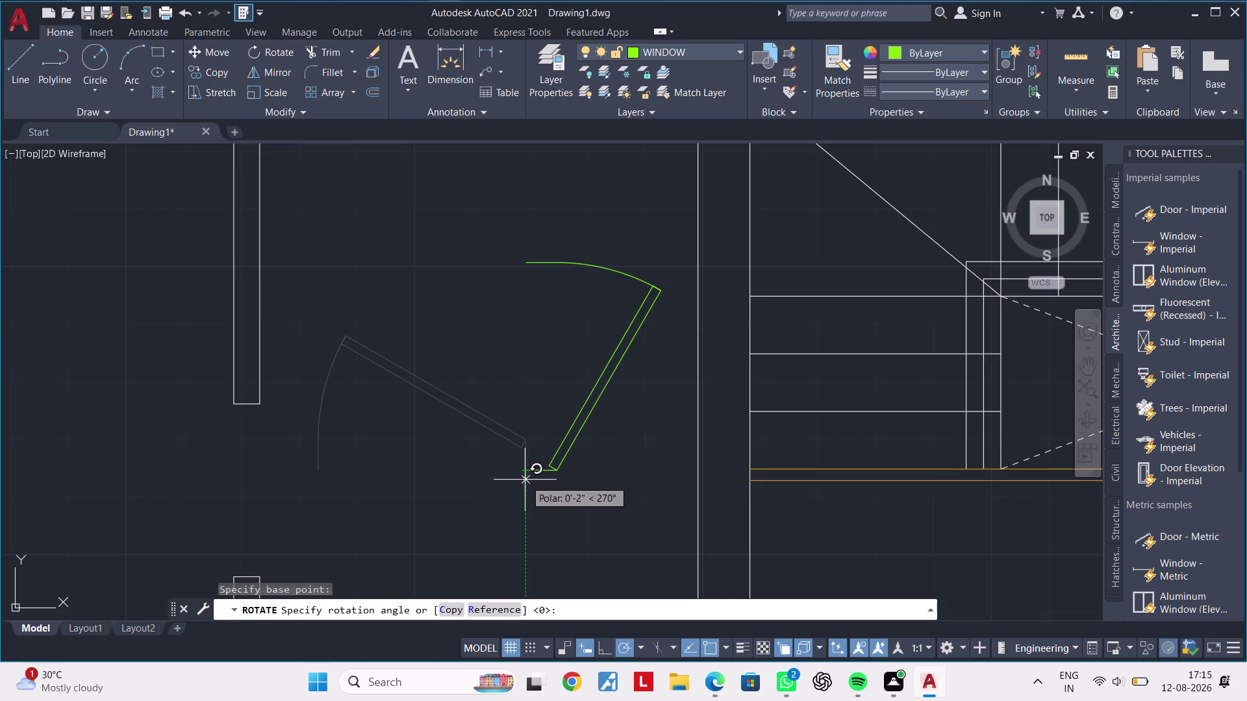
click(522, 480)
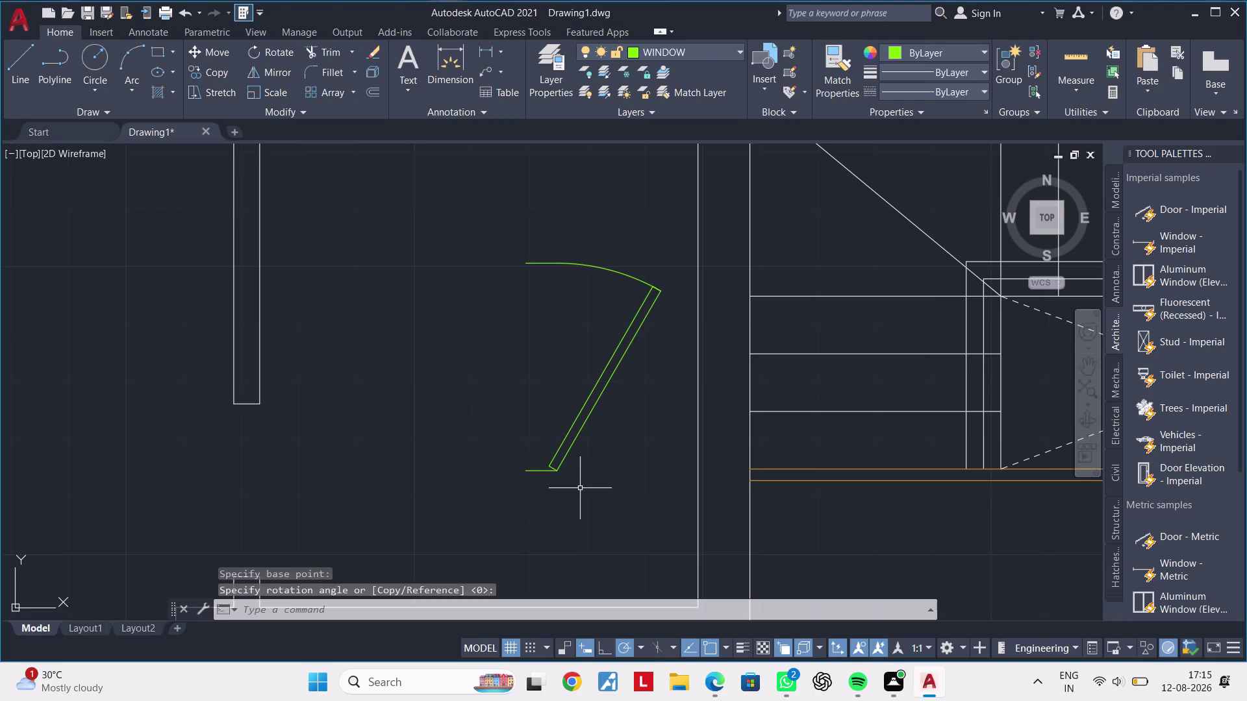
scroll(up, 3)
scroll(down, 3)
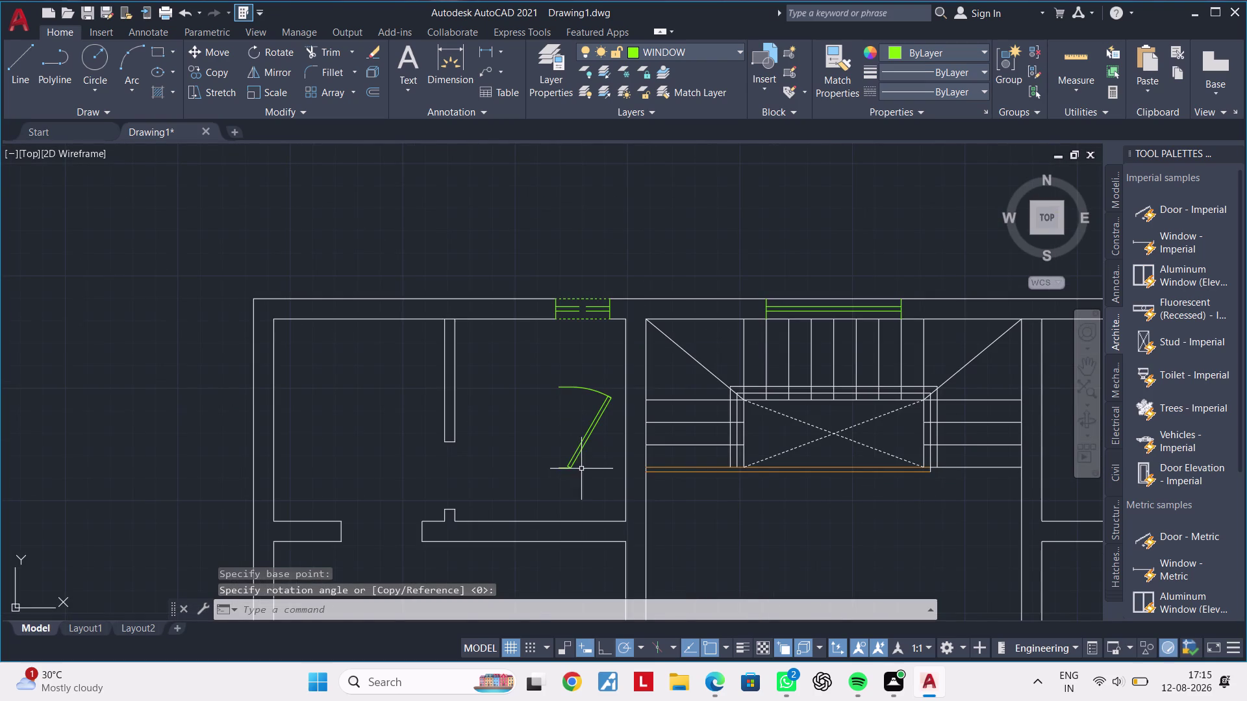
Start copying the rotated door, using its hinge corner as the base point.
click(590, 470)
click(570, 435)
right_click(570, 432)
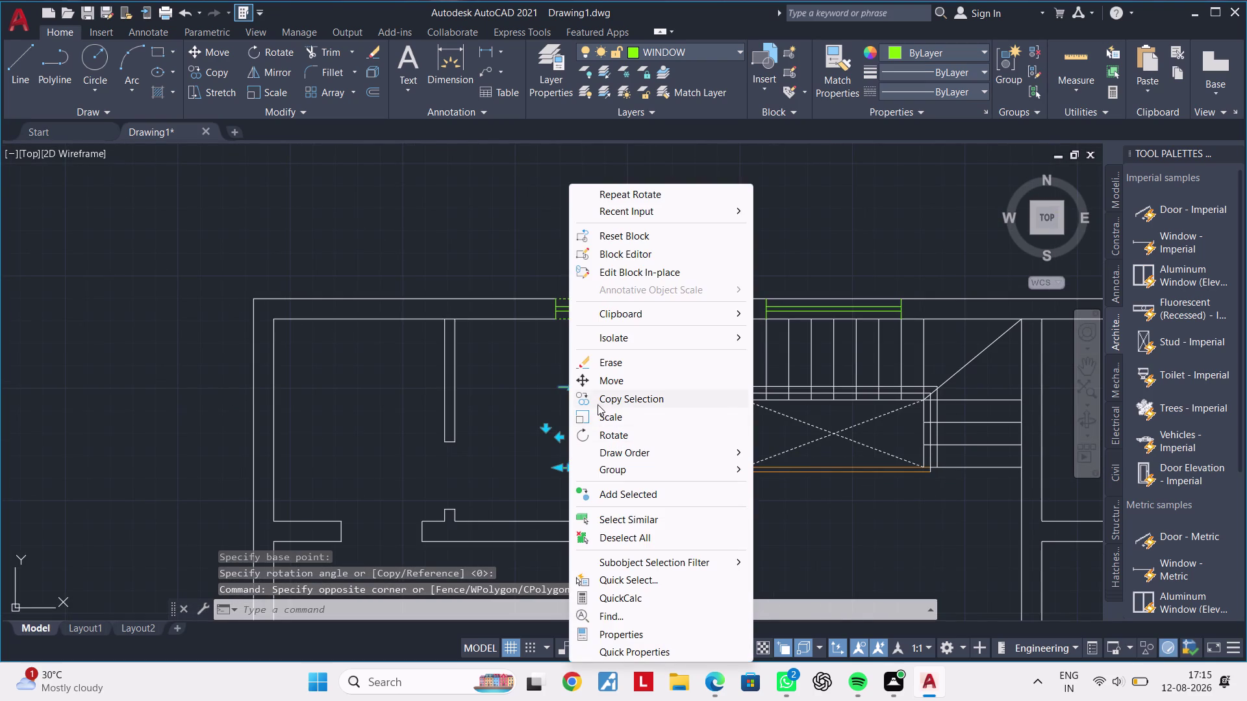
click(606, 401)
scroll(up, 3)
scroll(up, 3)
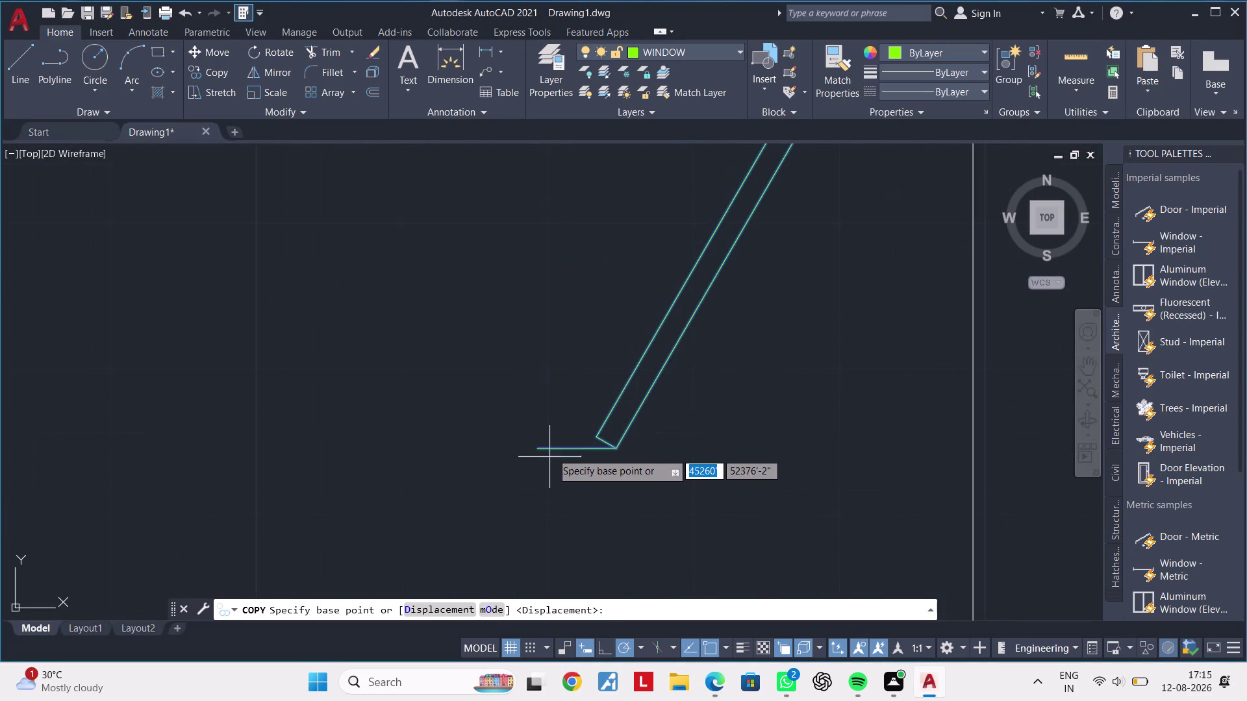
click(541, 450)
Place the door copy in the left doorway and clear a stray selection.
scroll(down, 3)
middle_drag(543, 452, 516, 463)
middle_drag(372, 533, 490, 445)
scroll(up, 3)
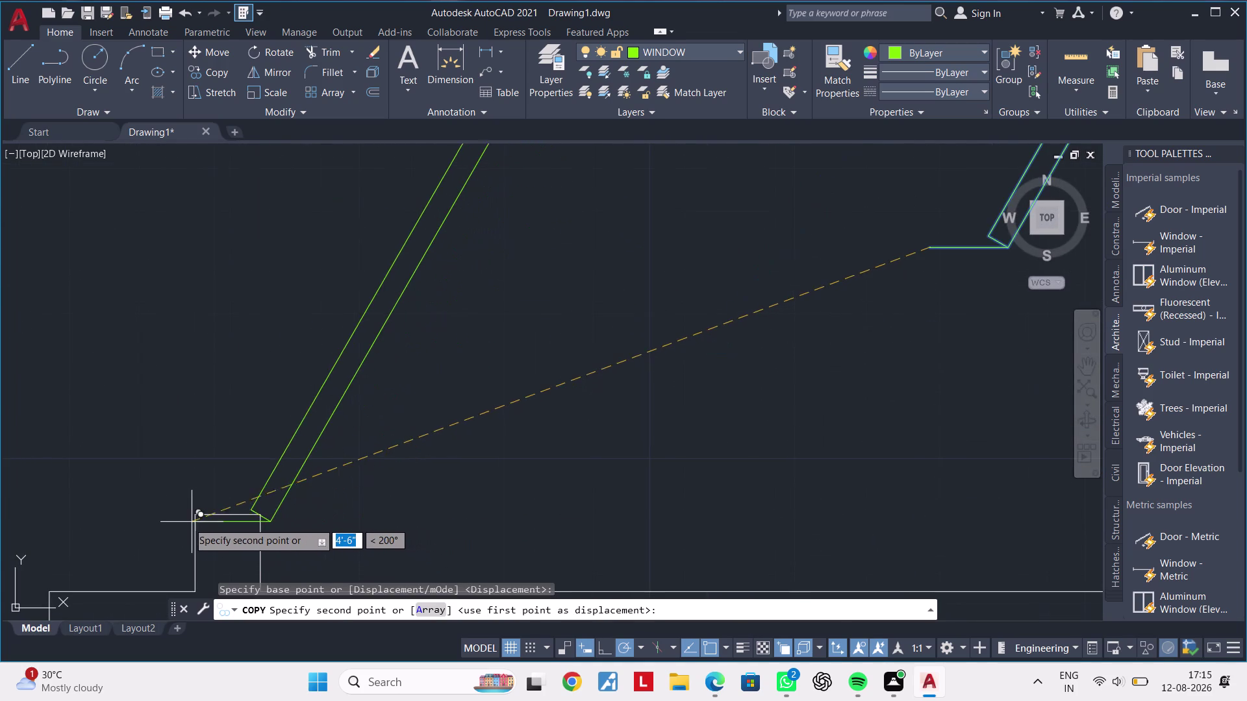
click(187, 517)
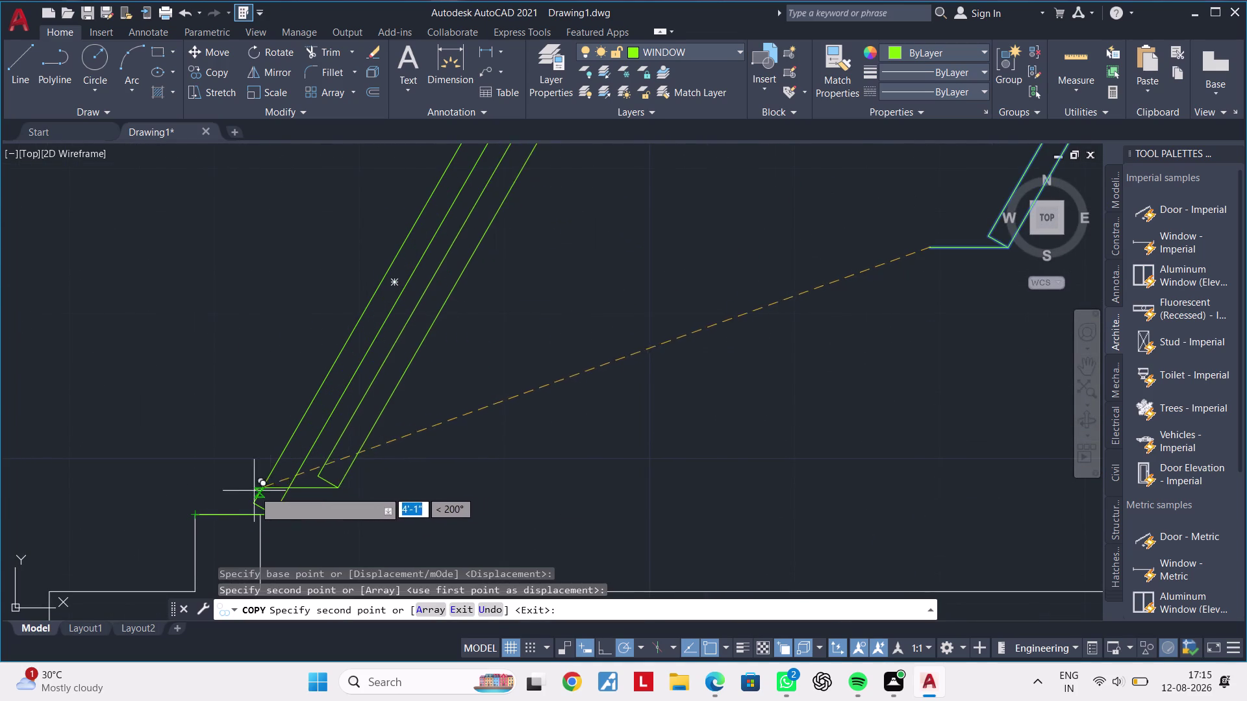
key(Escape)
scroll(down, 3)
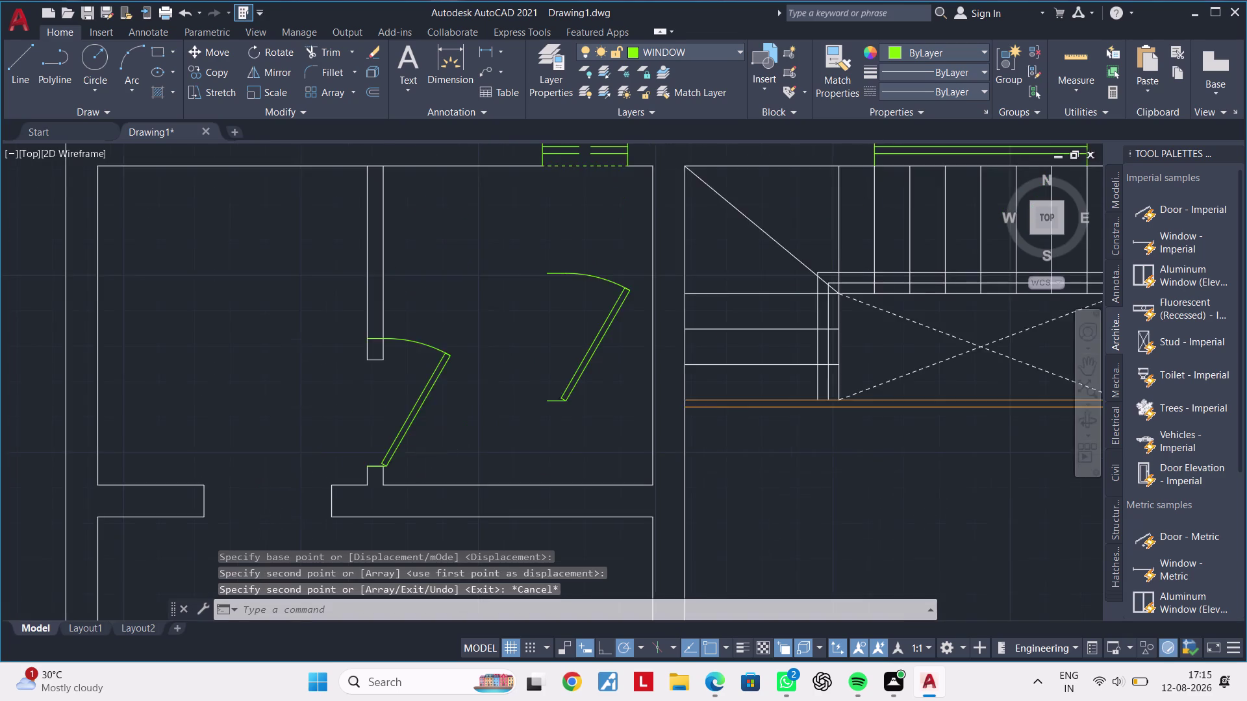
scroll(down, 3)
scroll(up, 3)
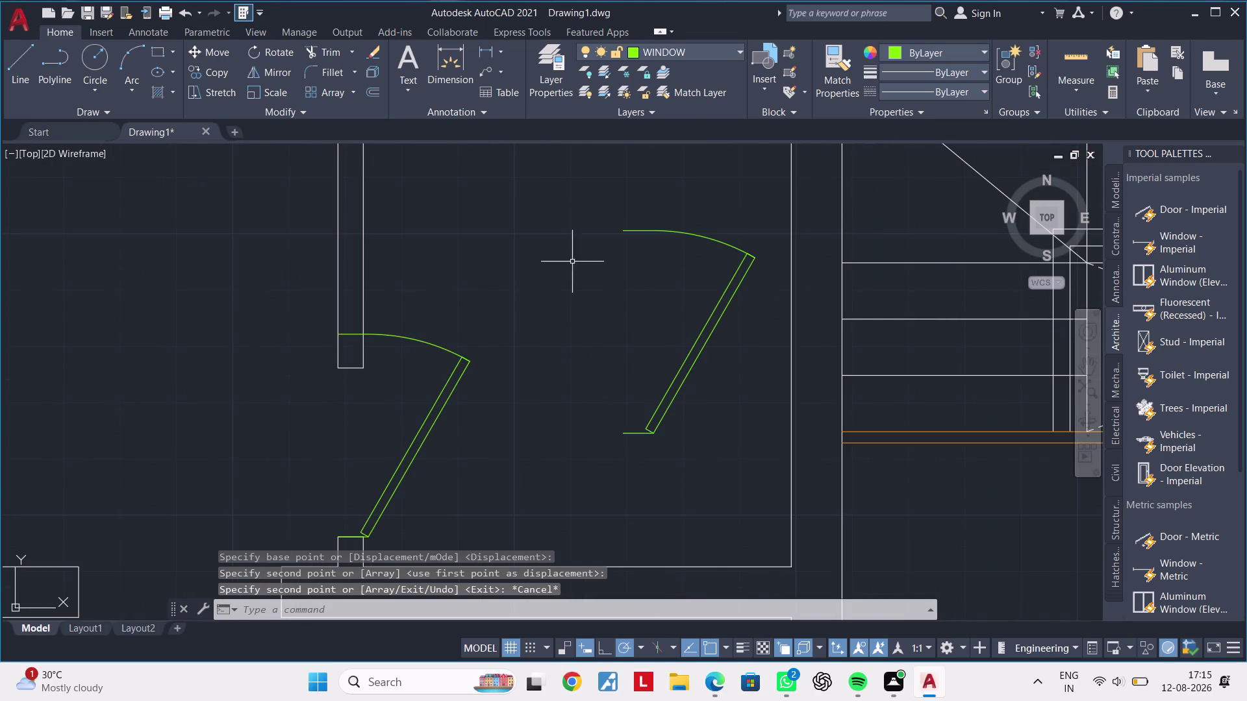
click(693, 229)
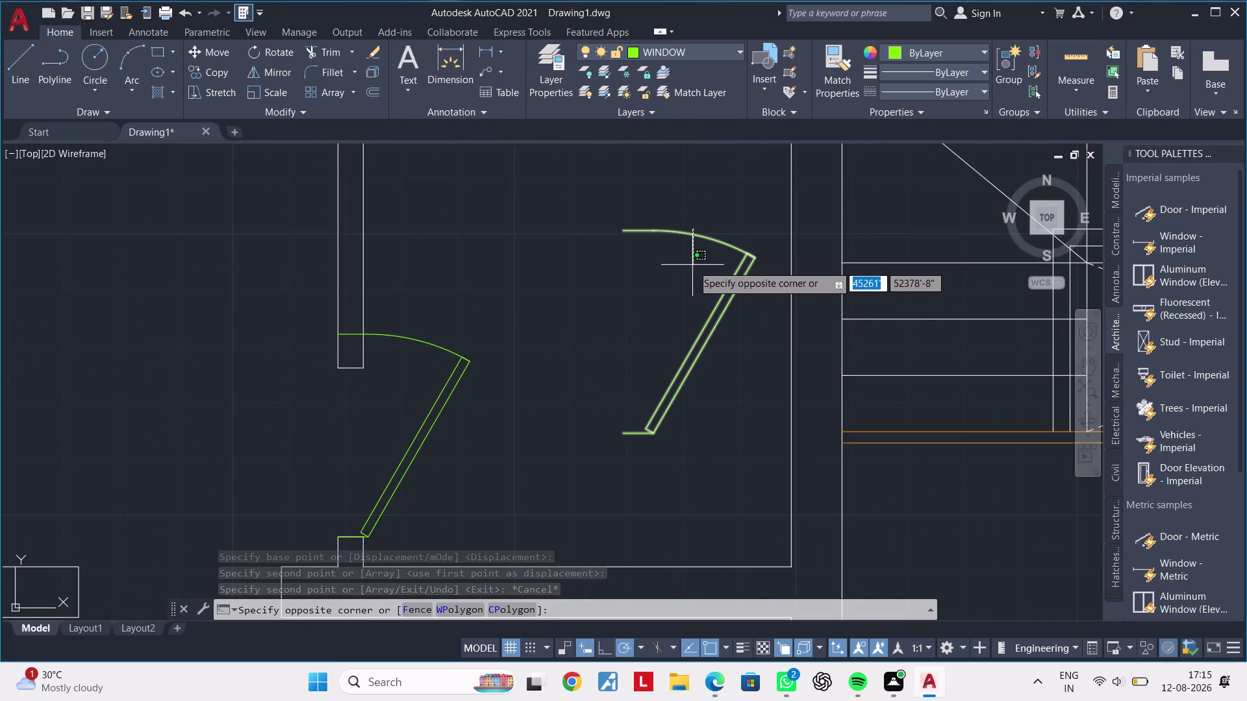
key(Escape)
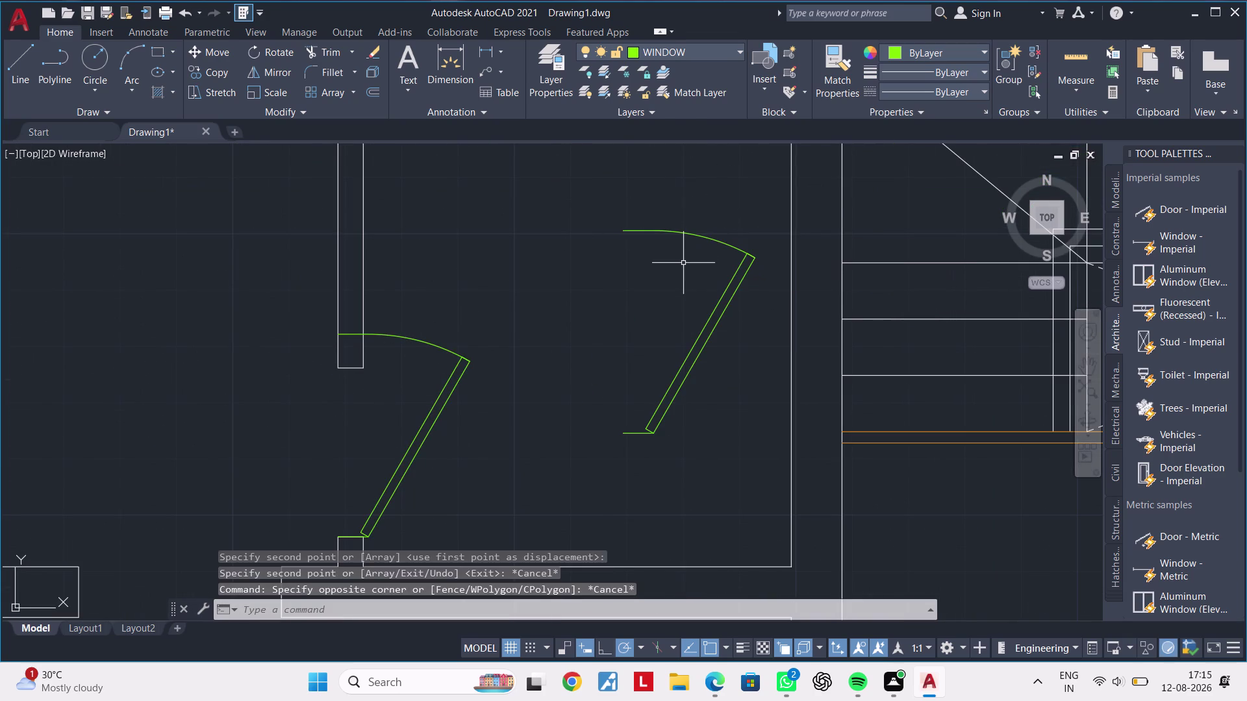